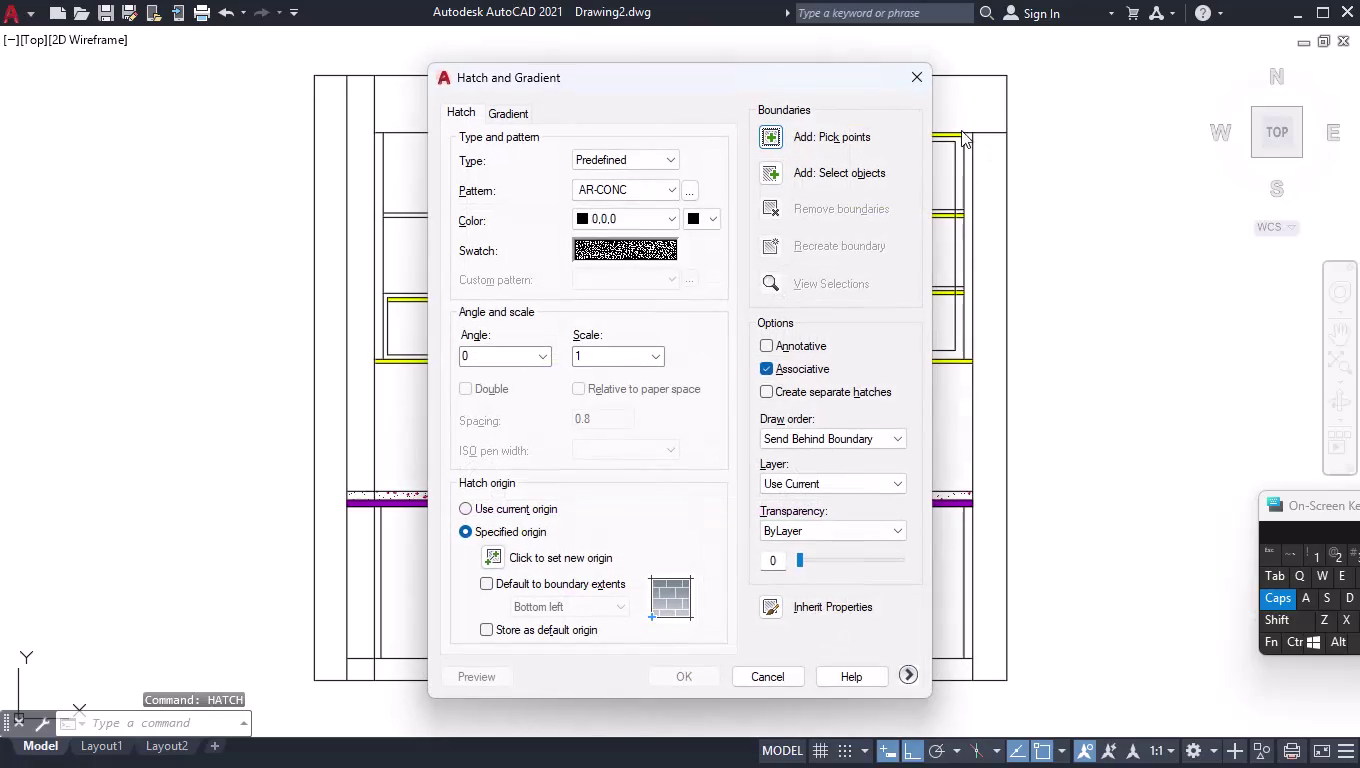
Cancel the hatch settings, restore the full workspace, and pan down to show the top band.
click(909, 76)
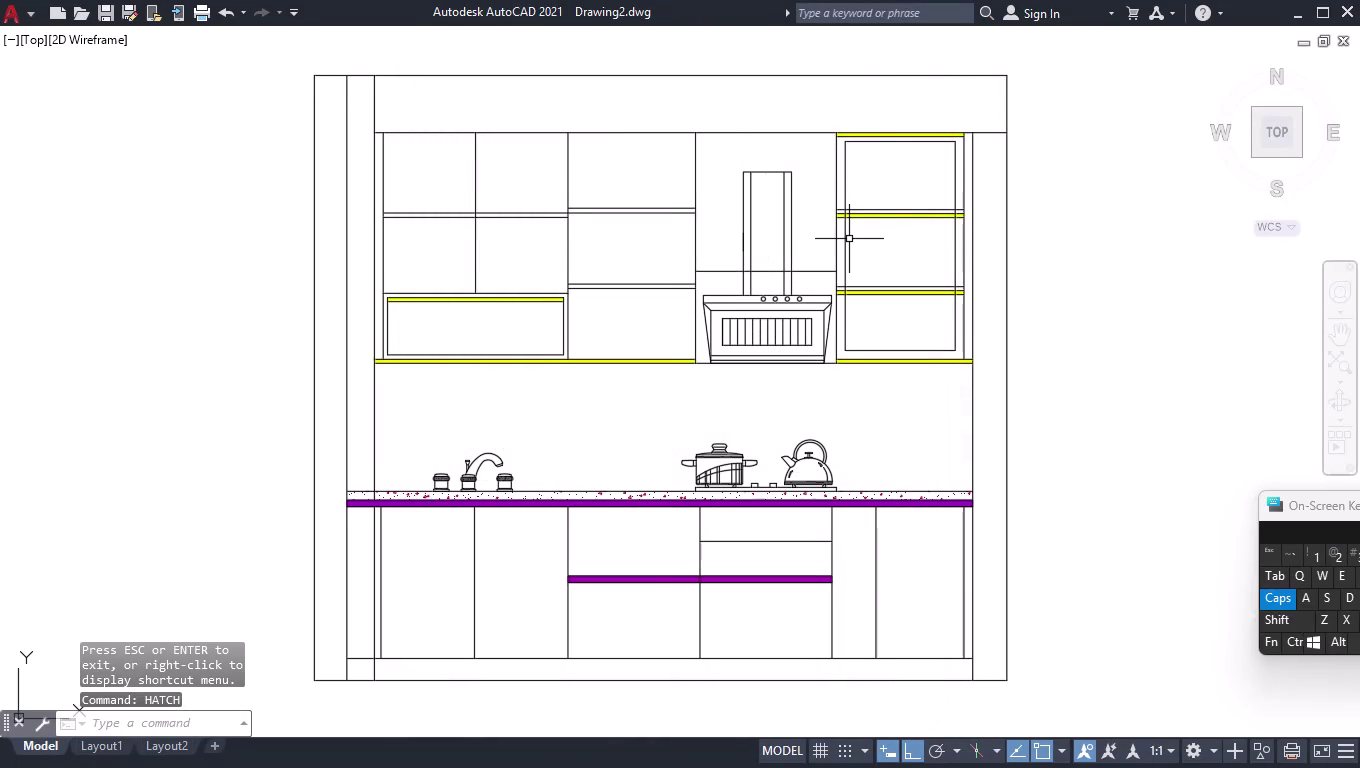
key(ctrl+0)
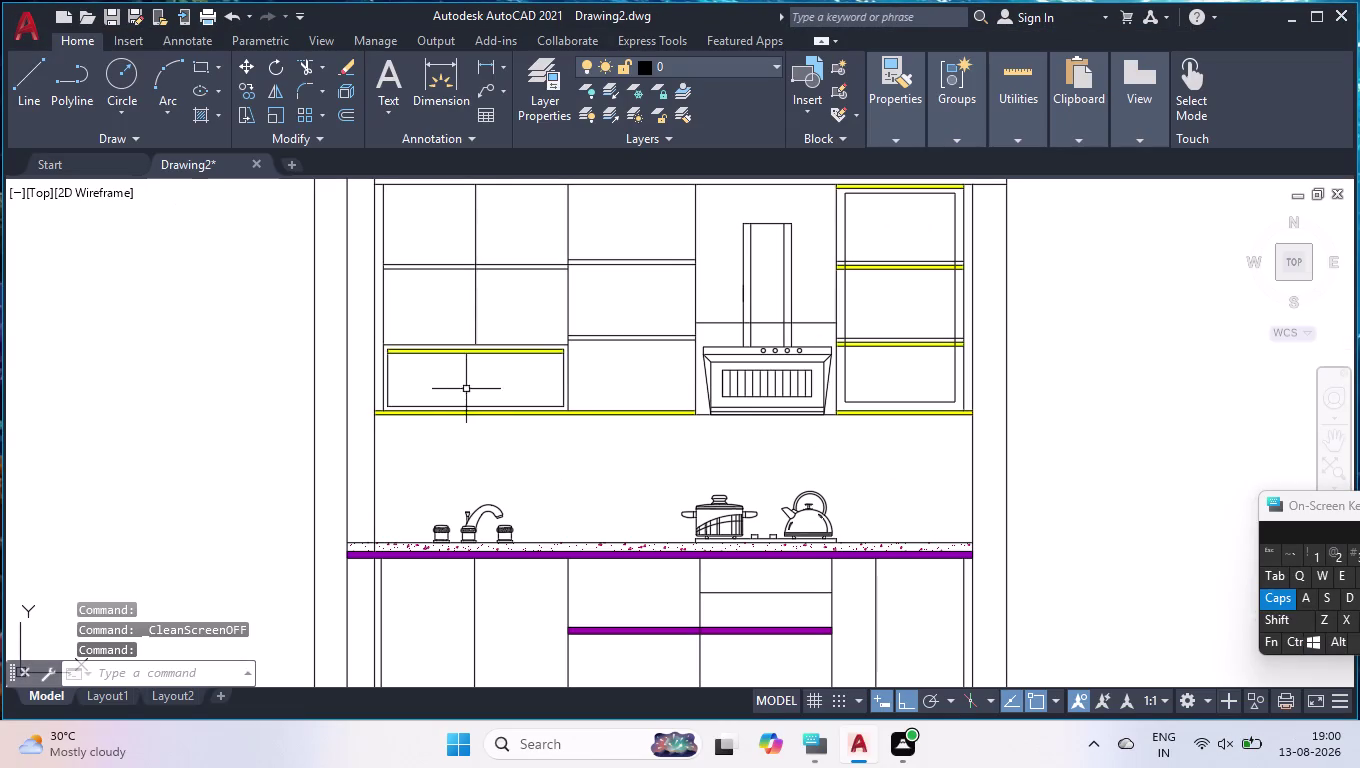
click(1346, 437)
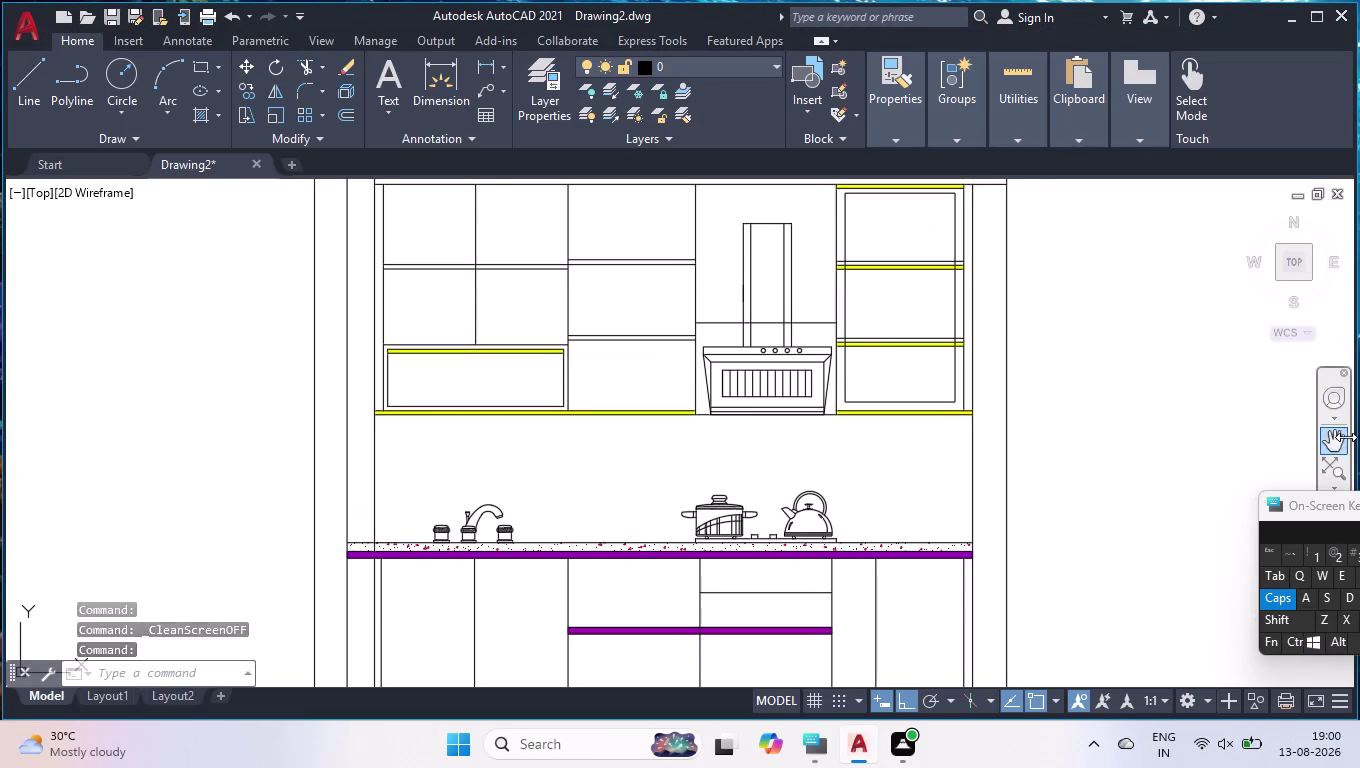
drag(1178, 411, 1180, 508)
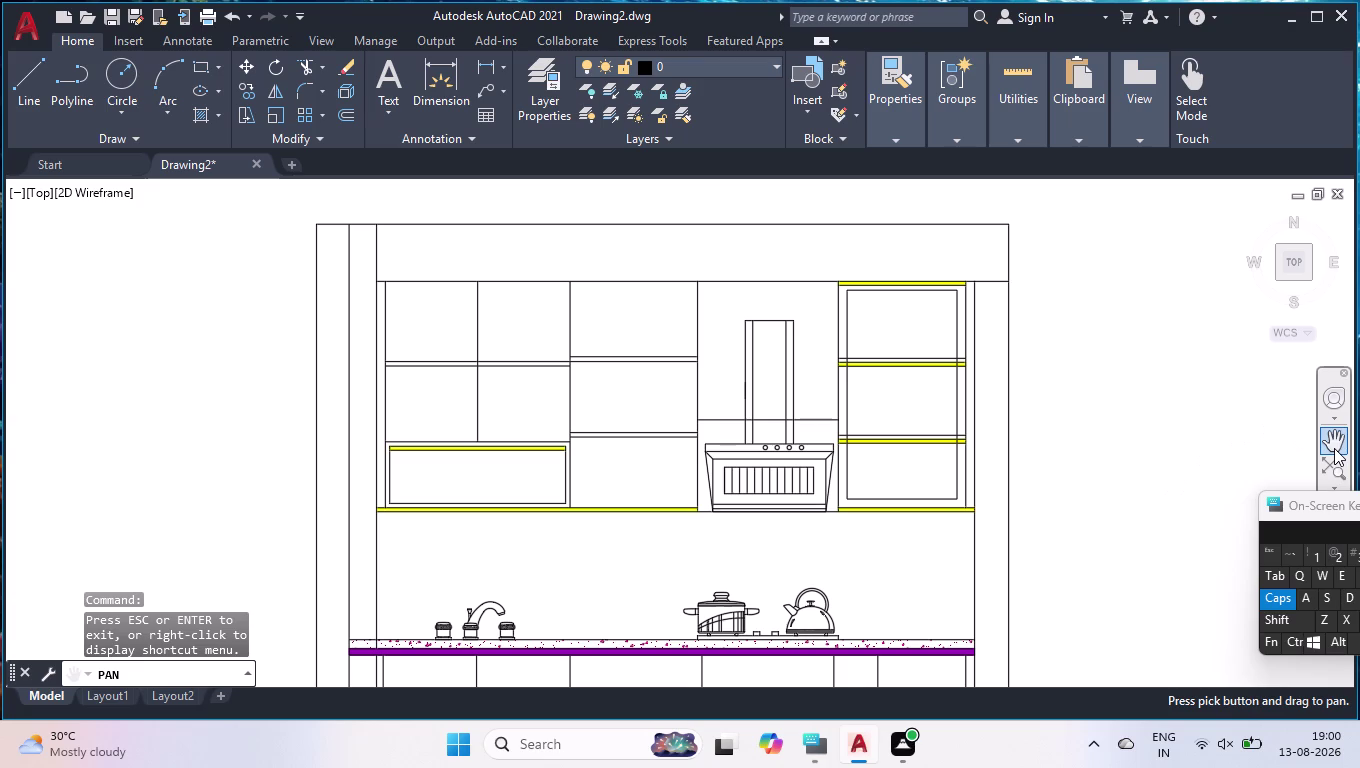
key(Return)
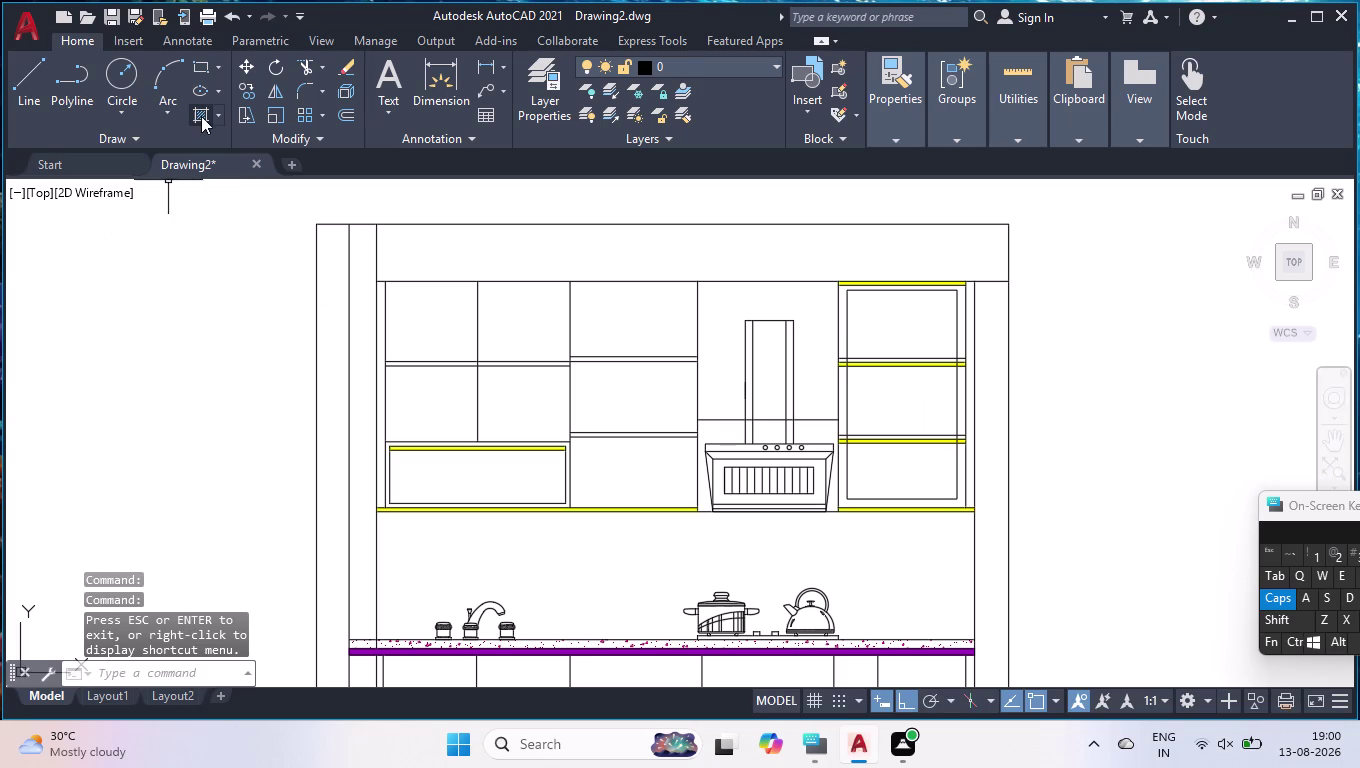
Start a new hatch, then cancel it with Esc.
click(201, 116)
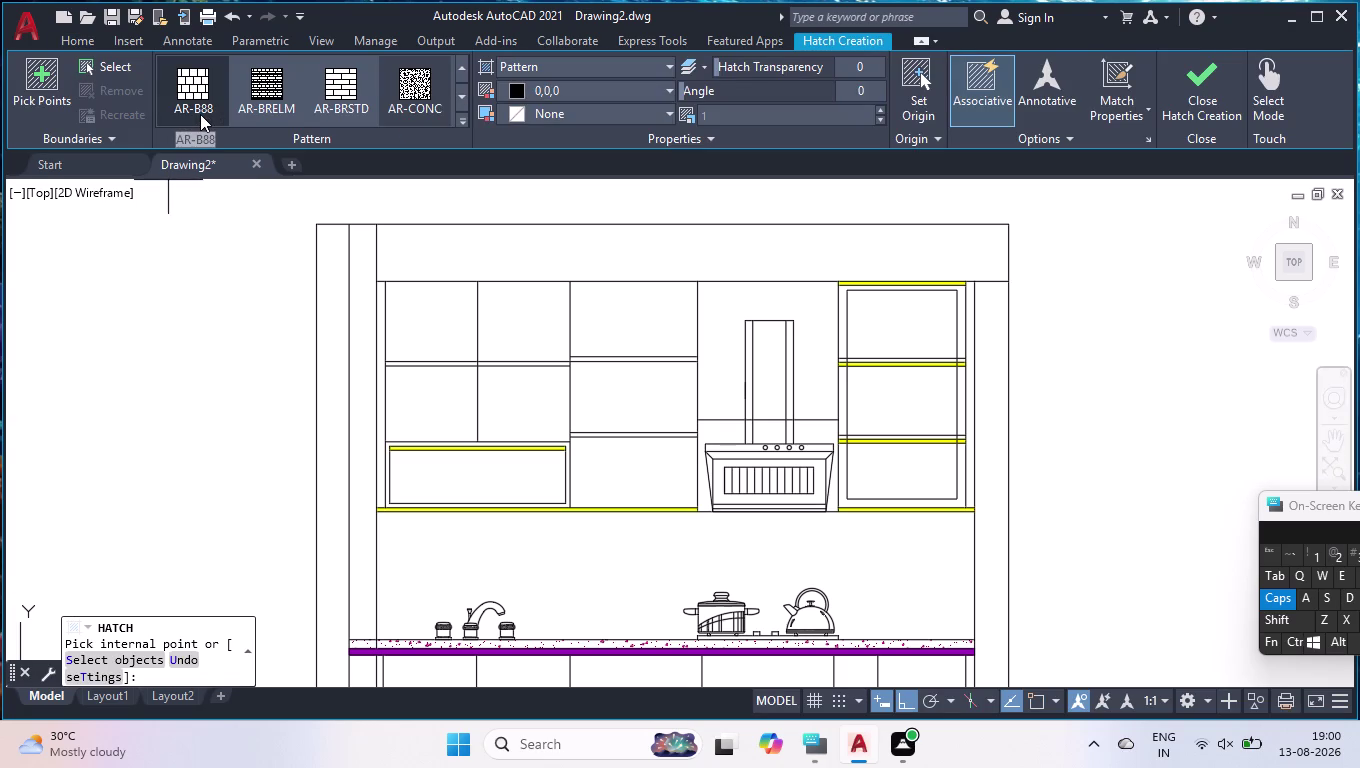
click(412, 91)
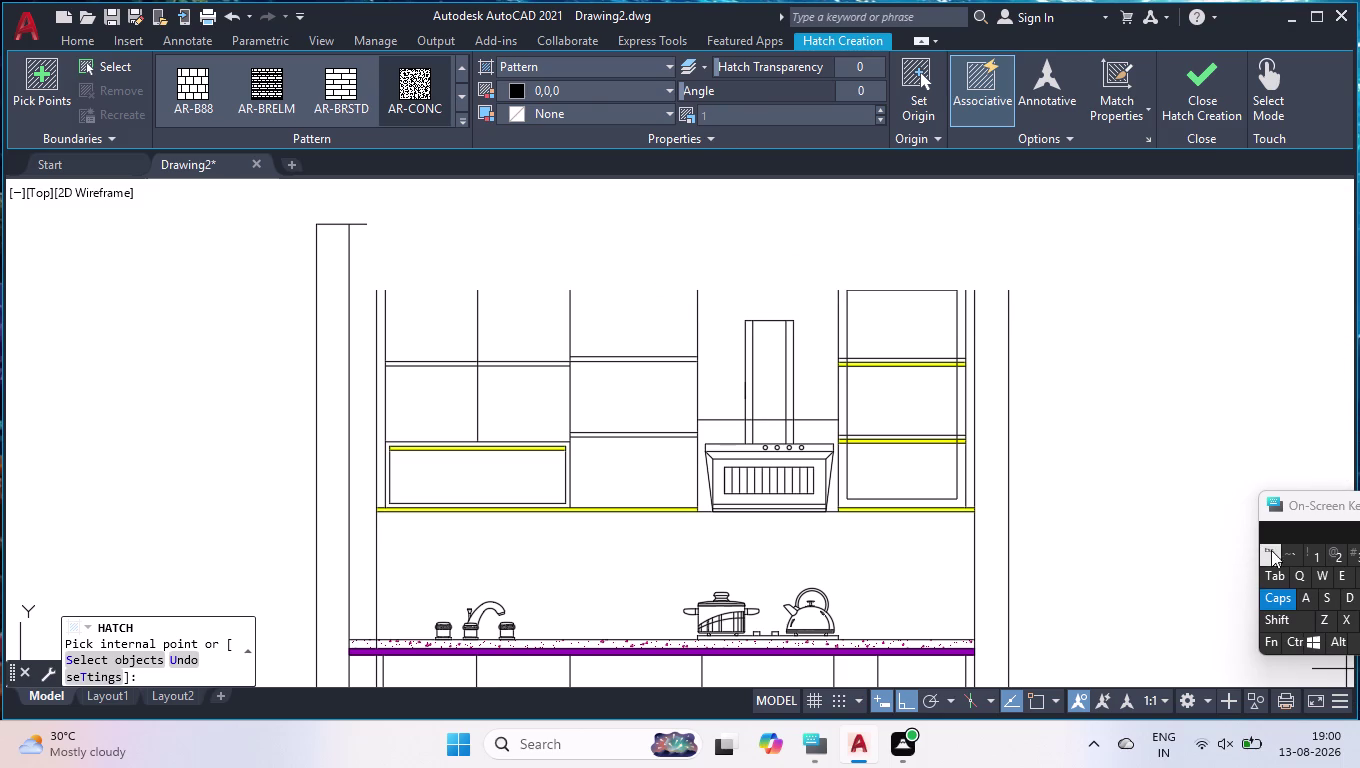
key(Escape)
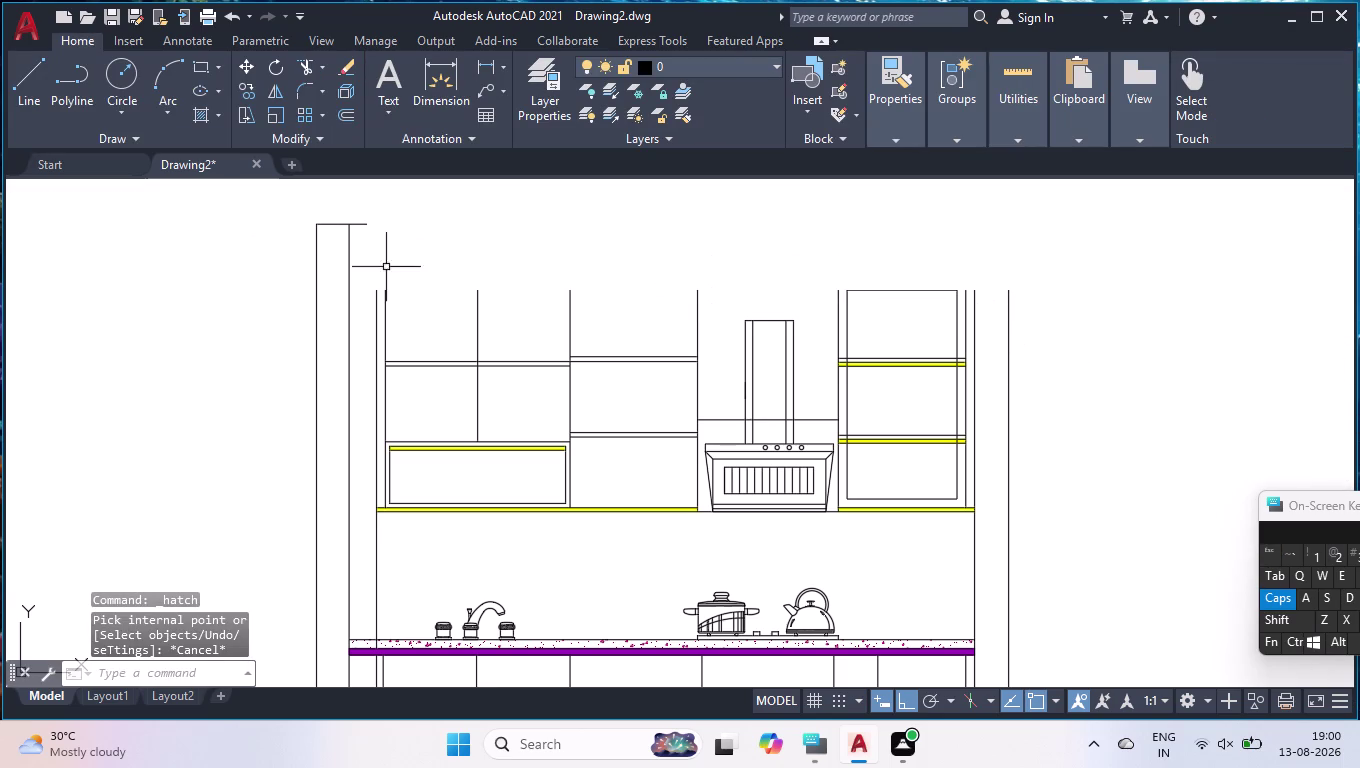
key(Escape)
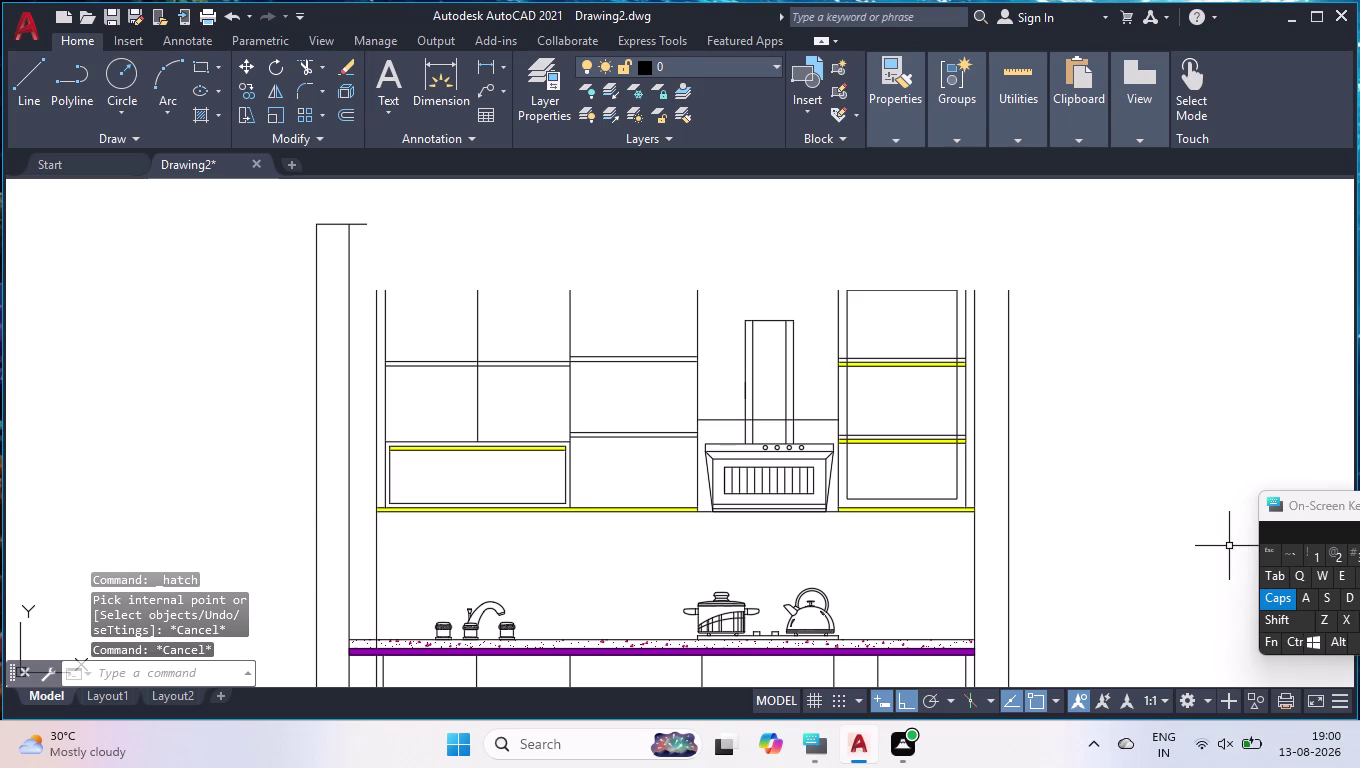
Undo the last two actions with U, then zoom out and back in on the elevation.
key(u)
key(Return)
key(u)
key(Return)
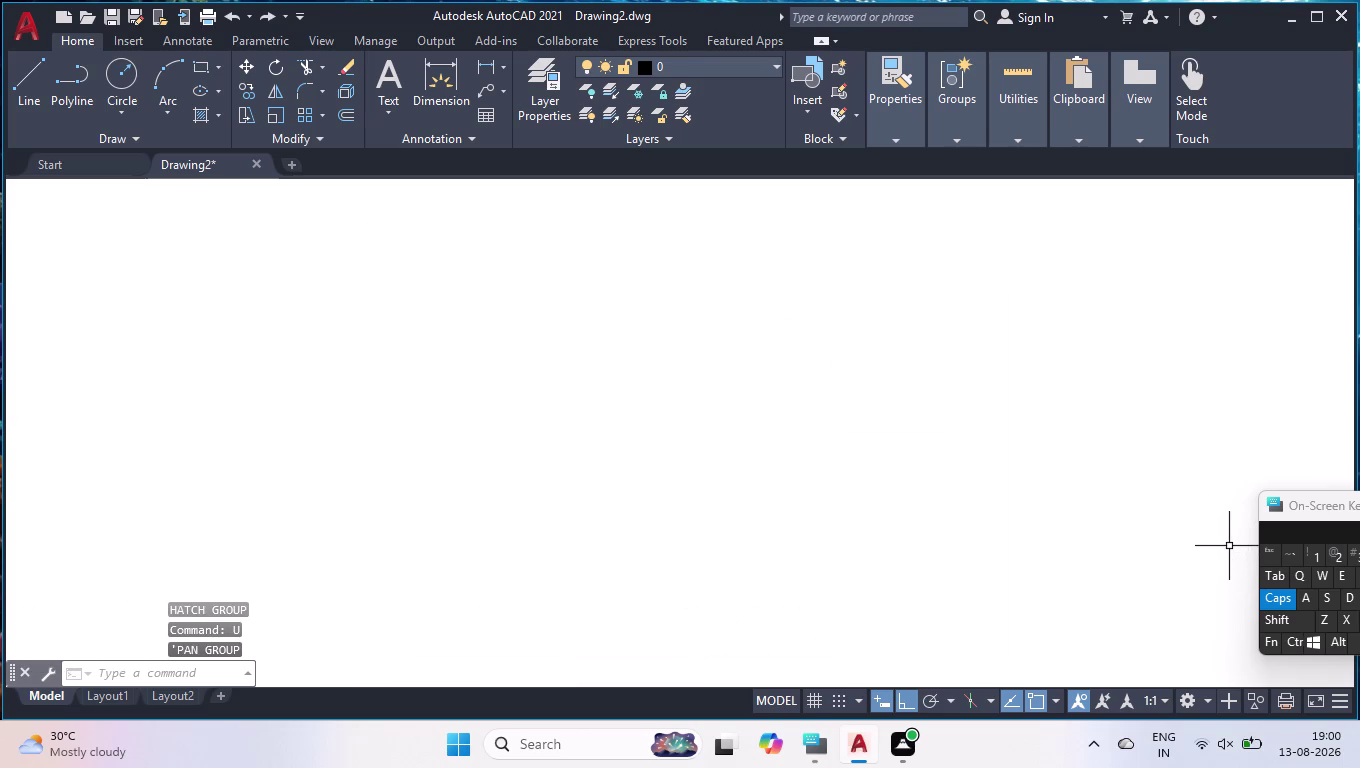
scroll(down, 3)
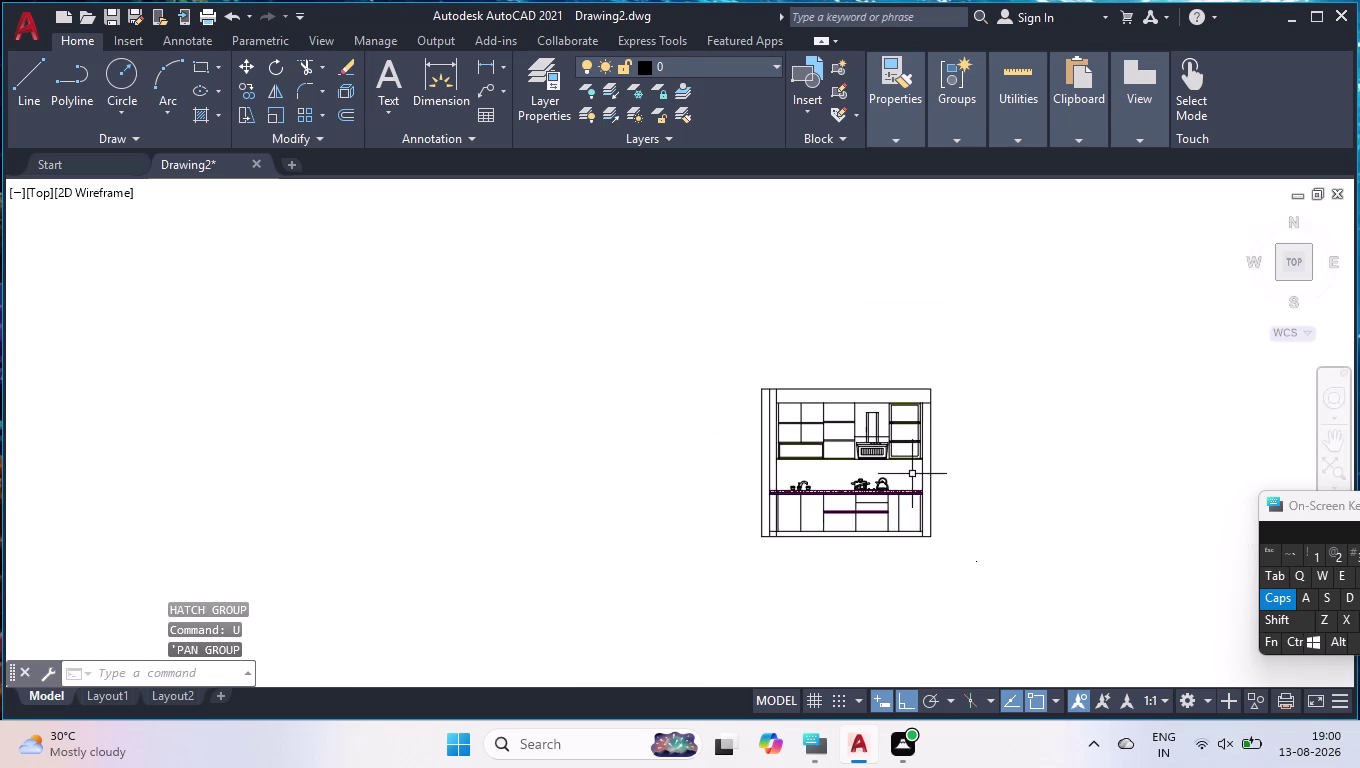
scroll(up, 3)
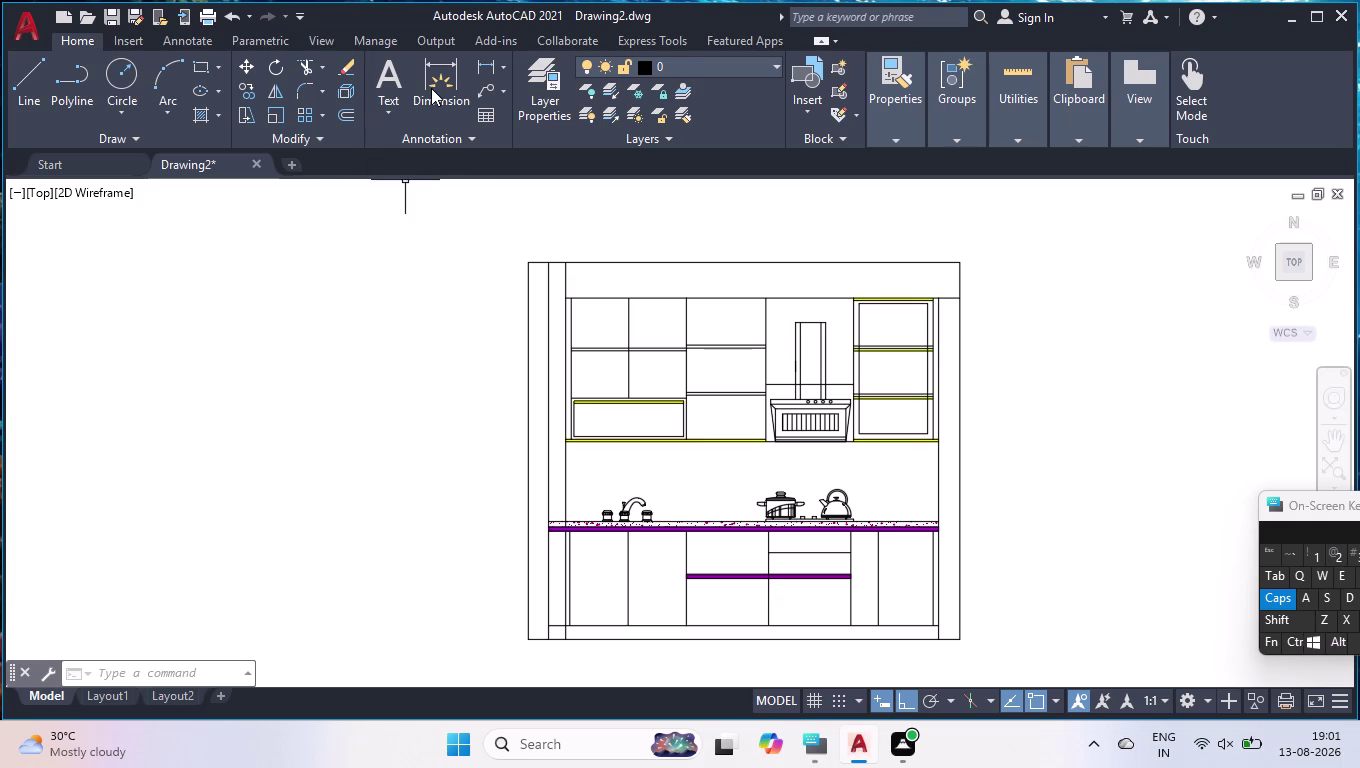
Add a DLI linear dimension of 273 above the narrow left top-band panel.
text(DLI)
key(Return)
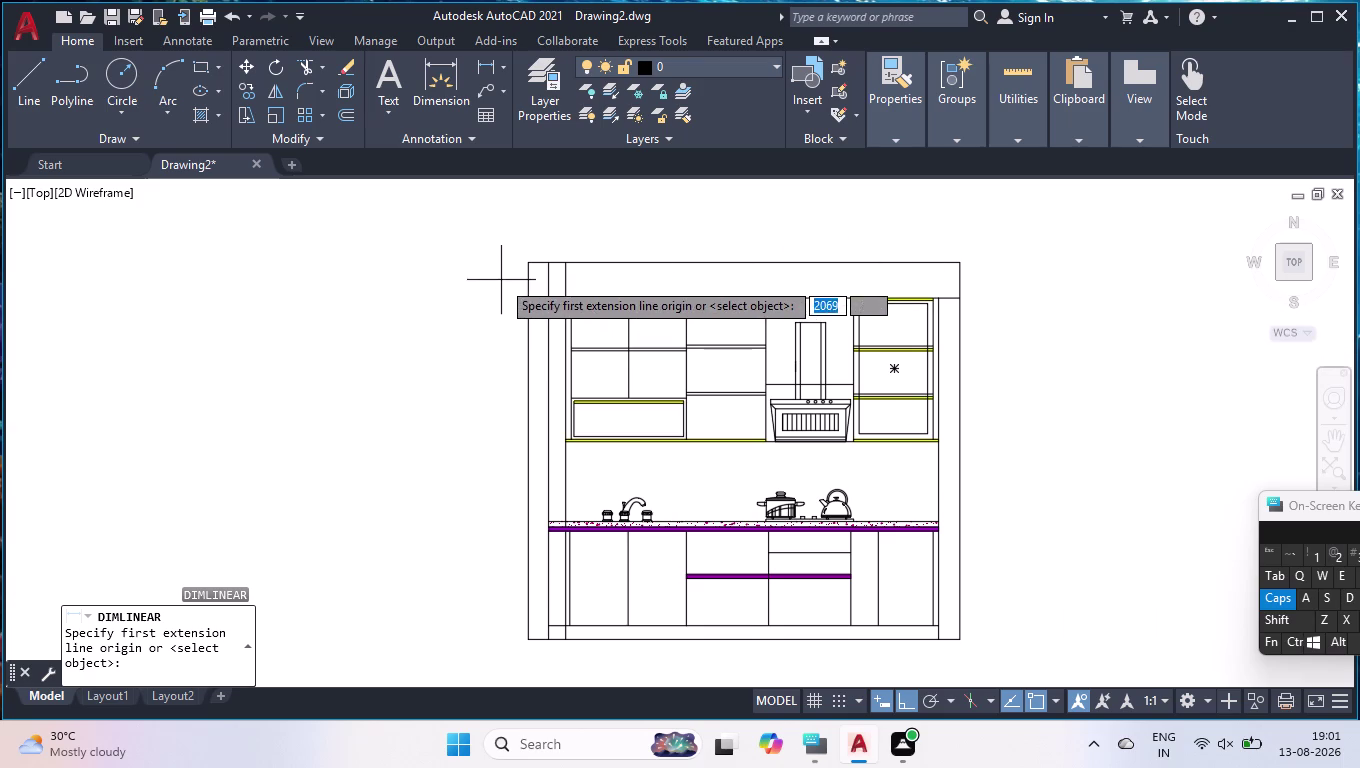
click(532, 262)
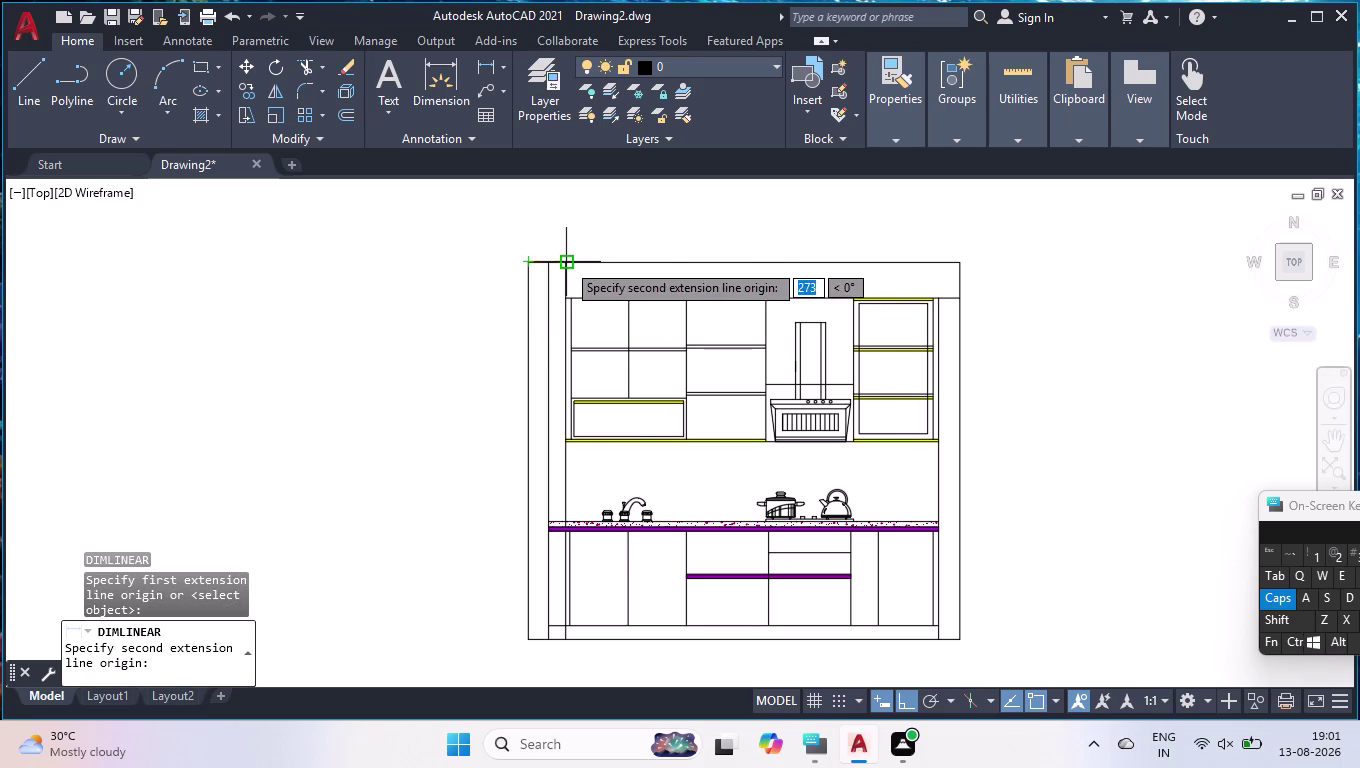
click(566, 262)
click(559, 244)
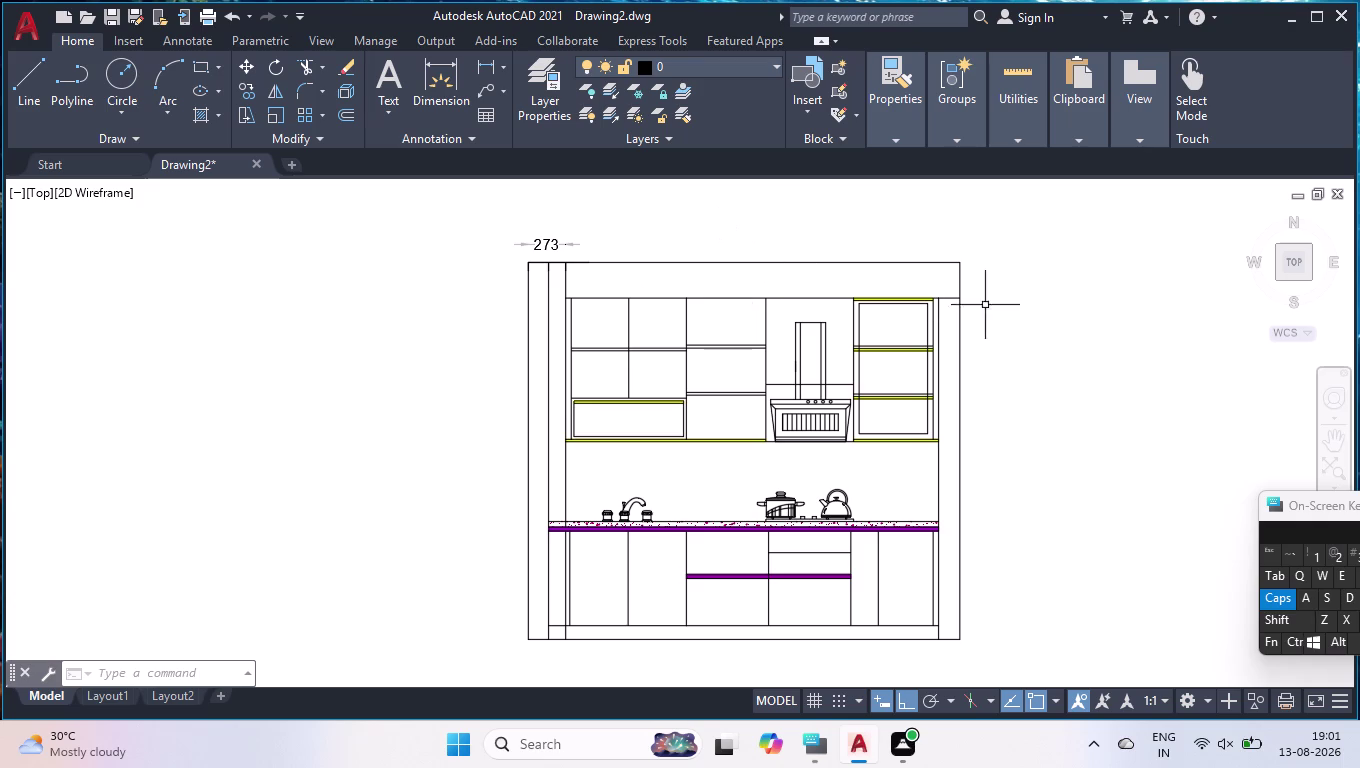
Zoom into the top-right corner and start the Break command with BR.
scroll(up, 3)
scroll(up, 3)
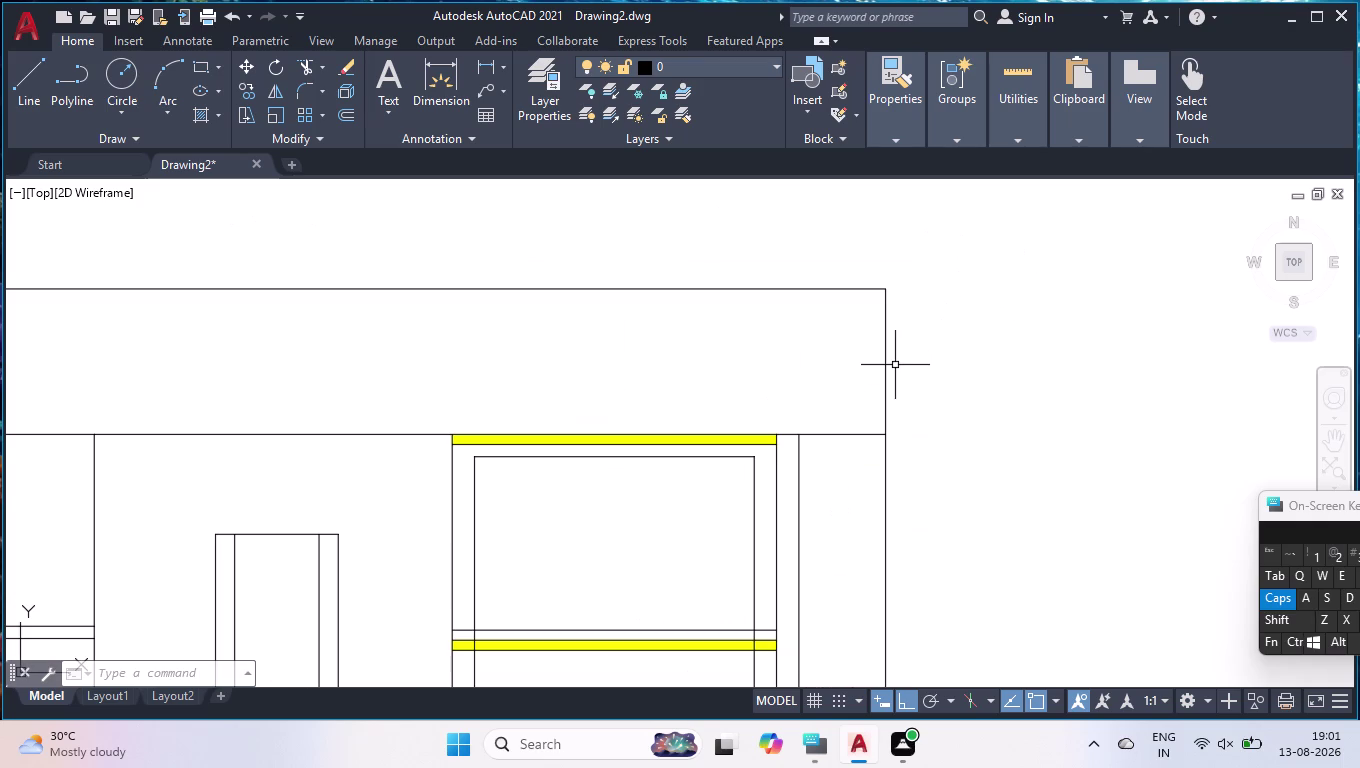
text(BR)
key(Return)
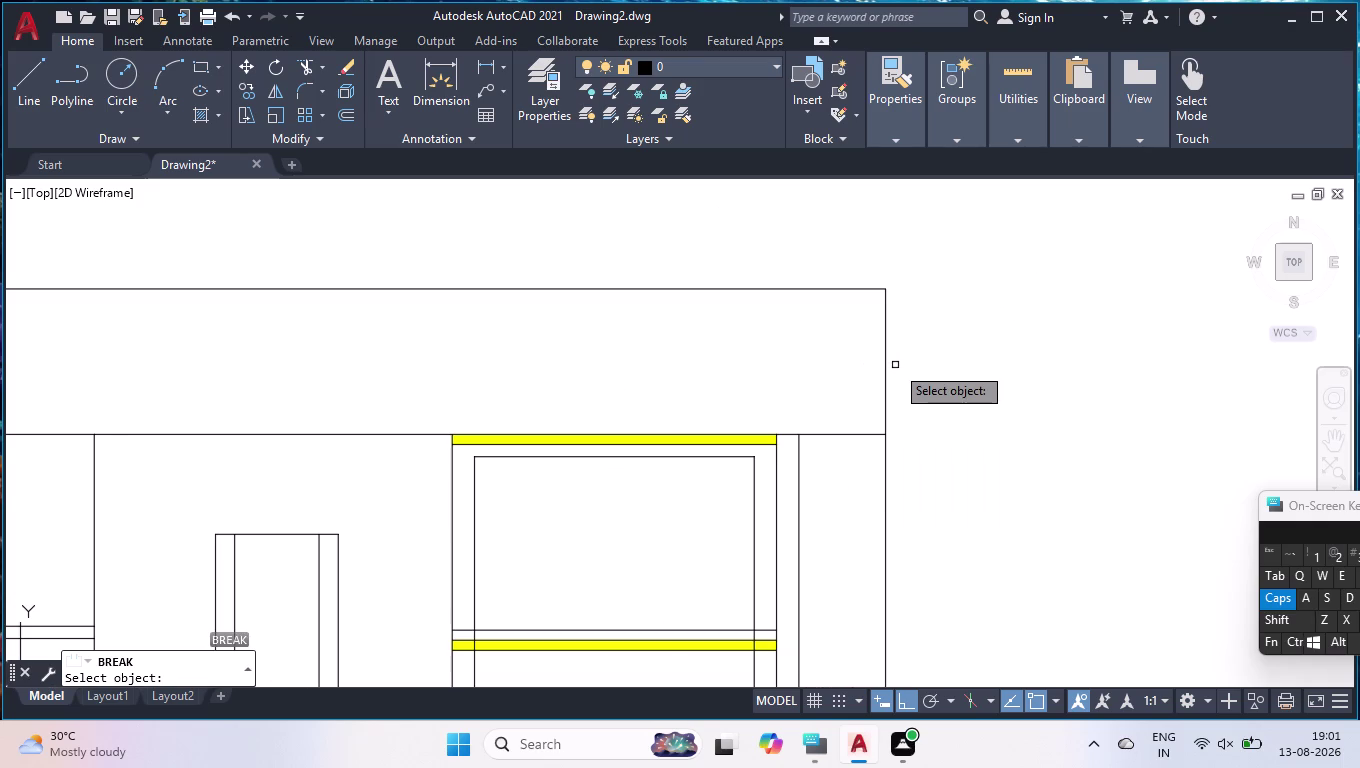
key(Return)
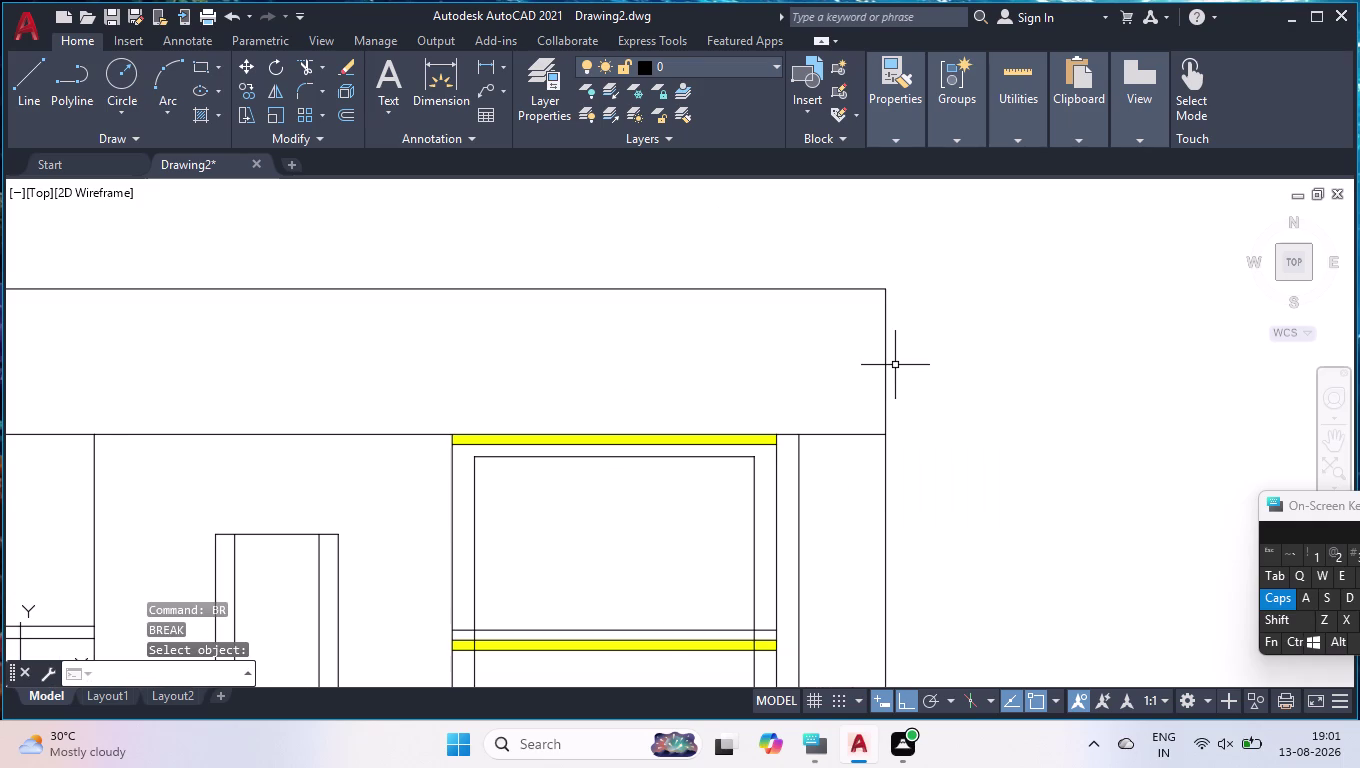
key(r)
key(BackSpace)
text(BR)
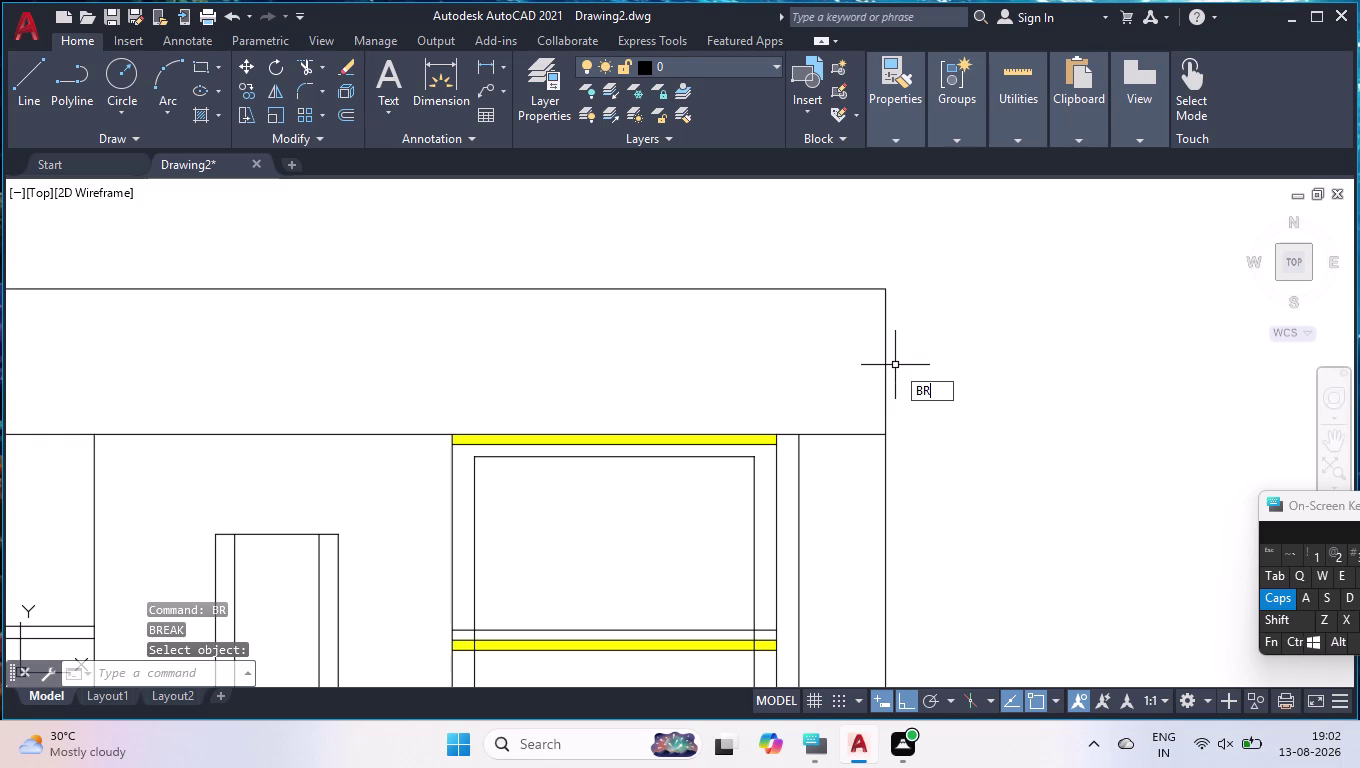
Break the right outer edge line at the top band's bottom corner.
click(962, 423)
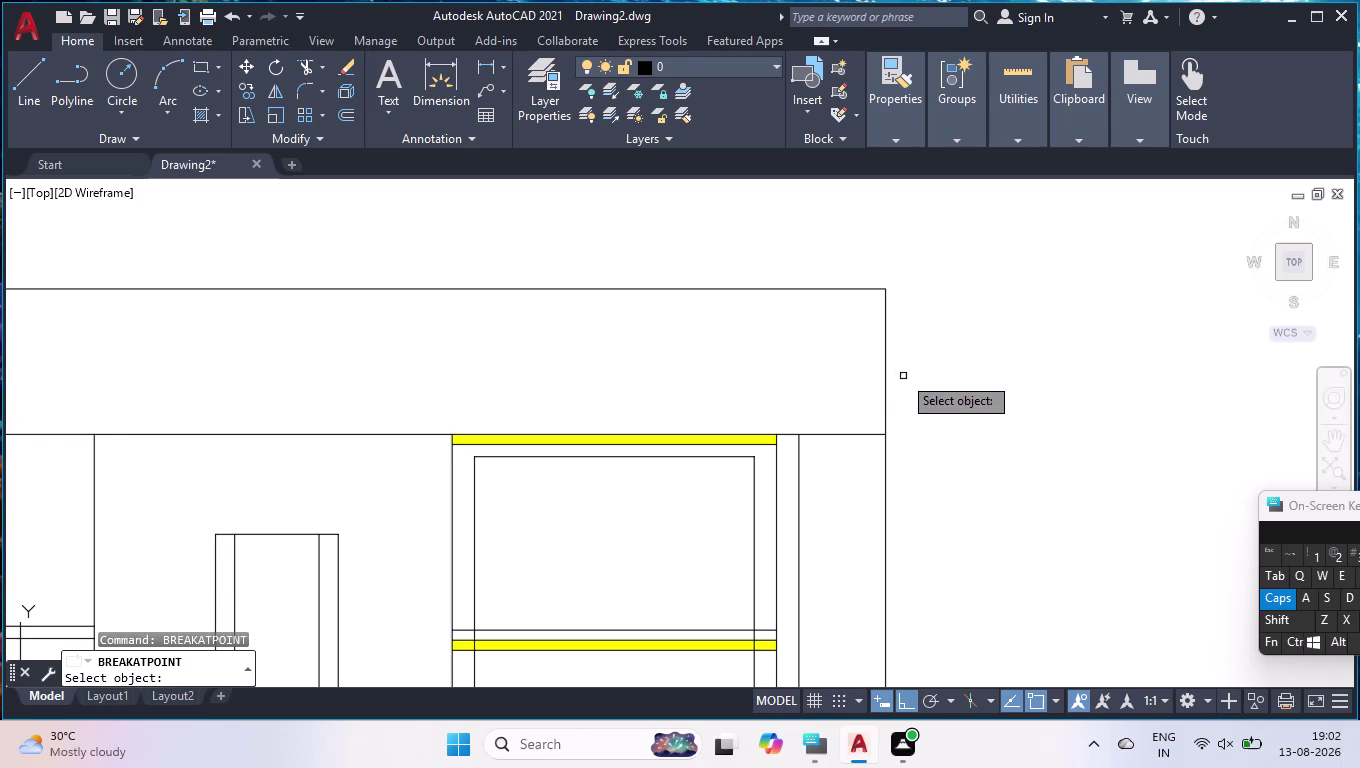
click(885, 347)
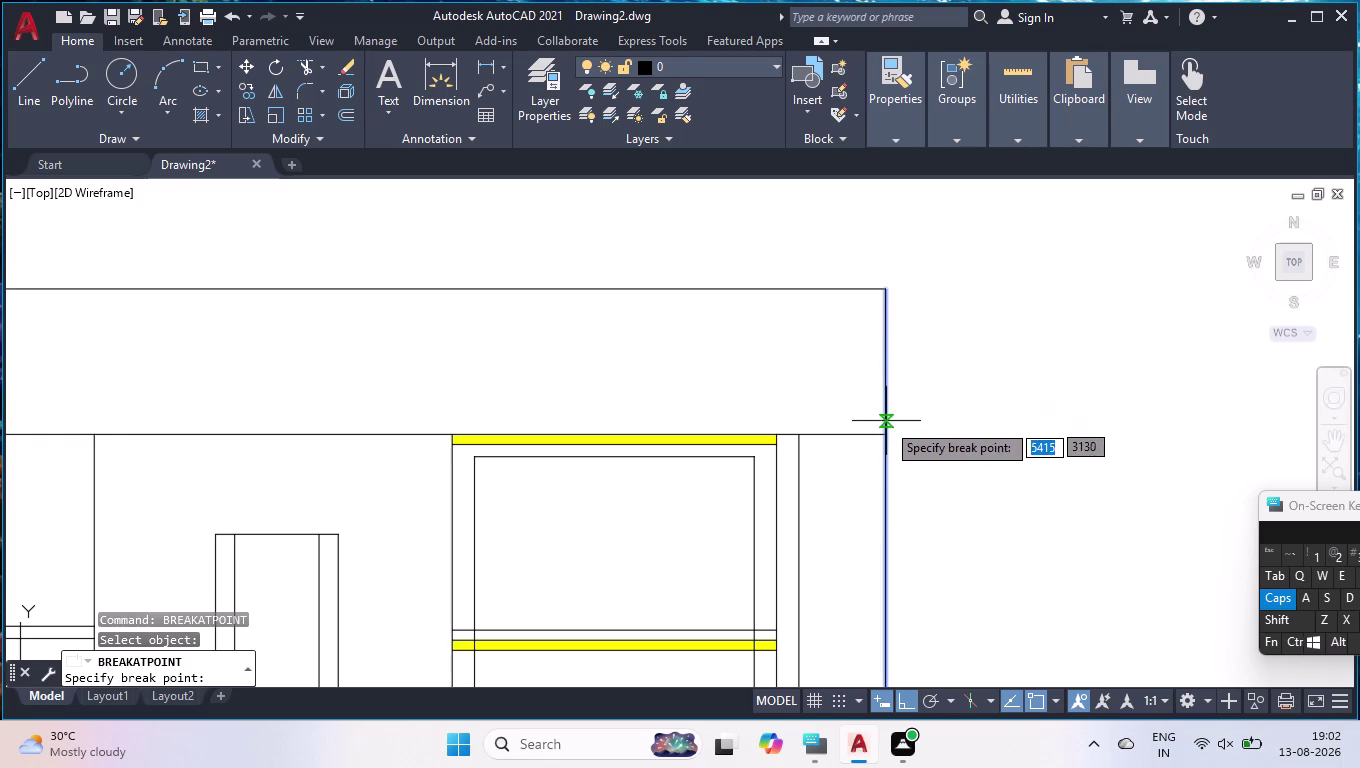
click(886, 435)
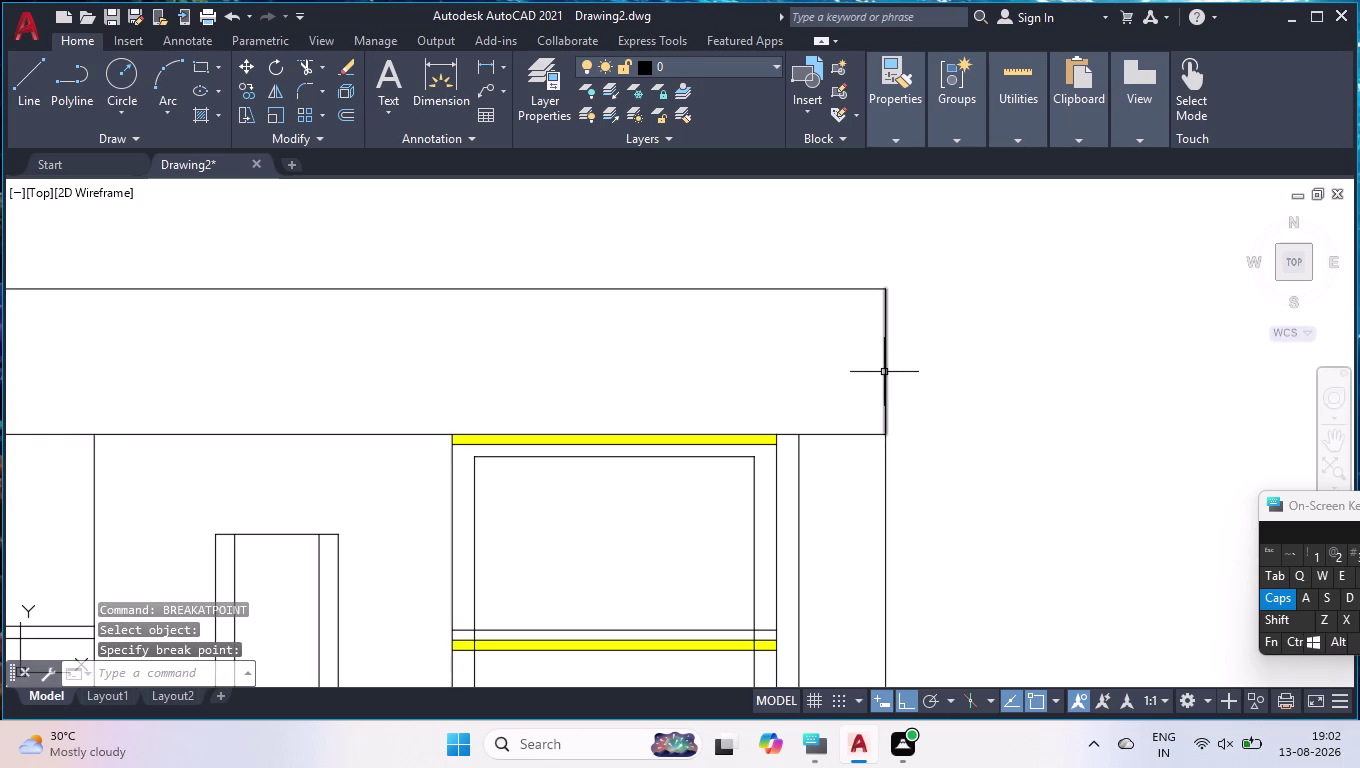
click(884, 372)
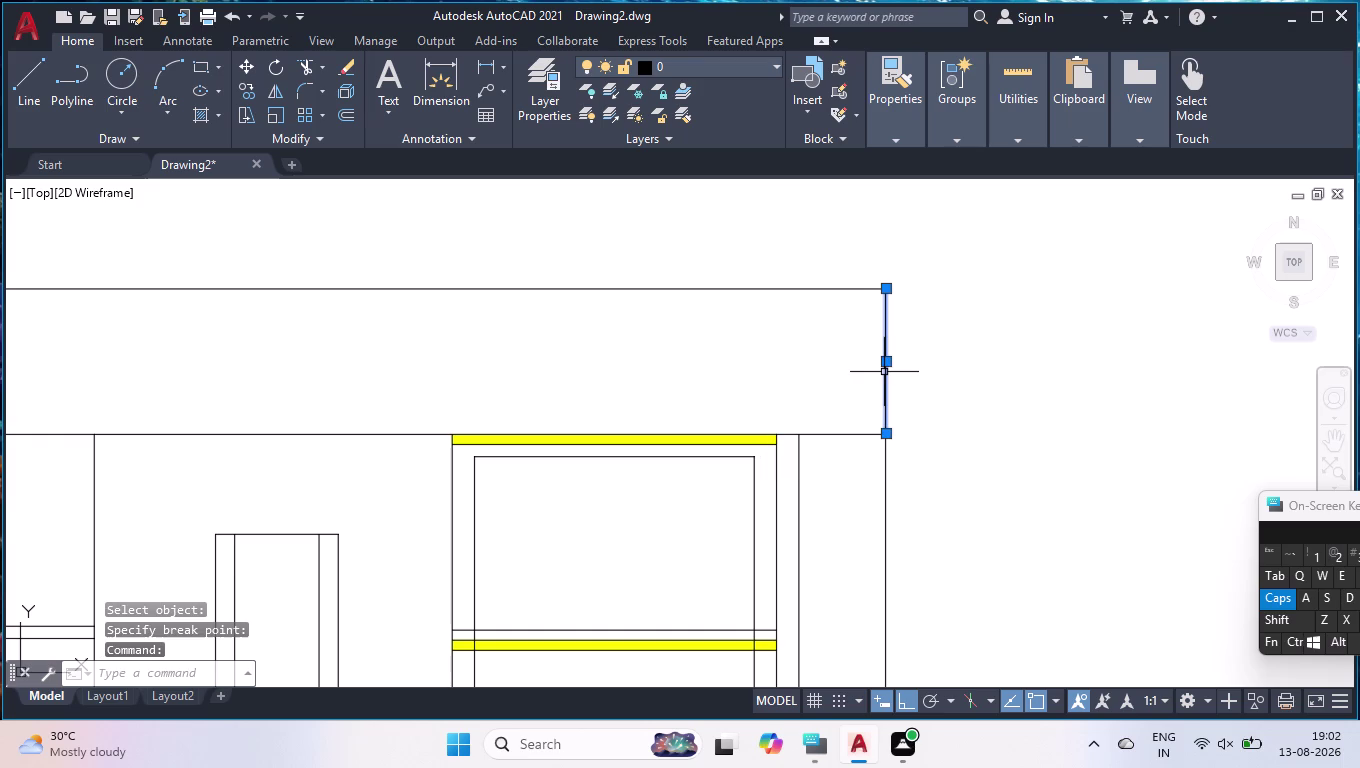
text(OFF)
key(Return)
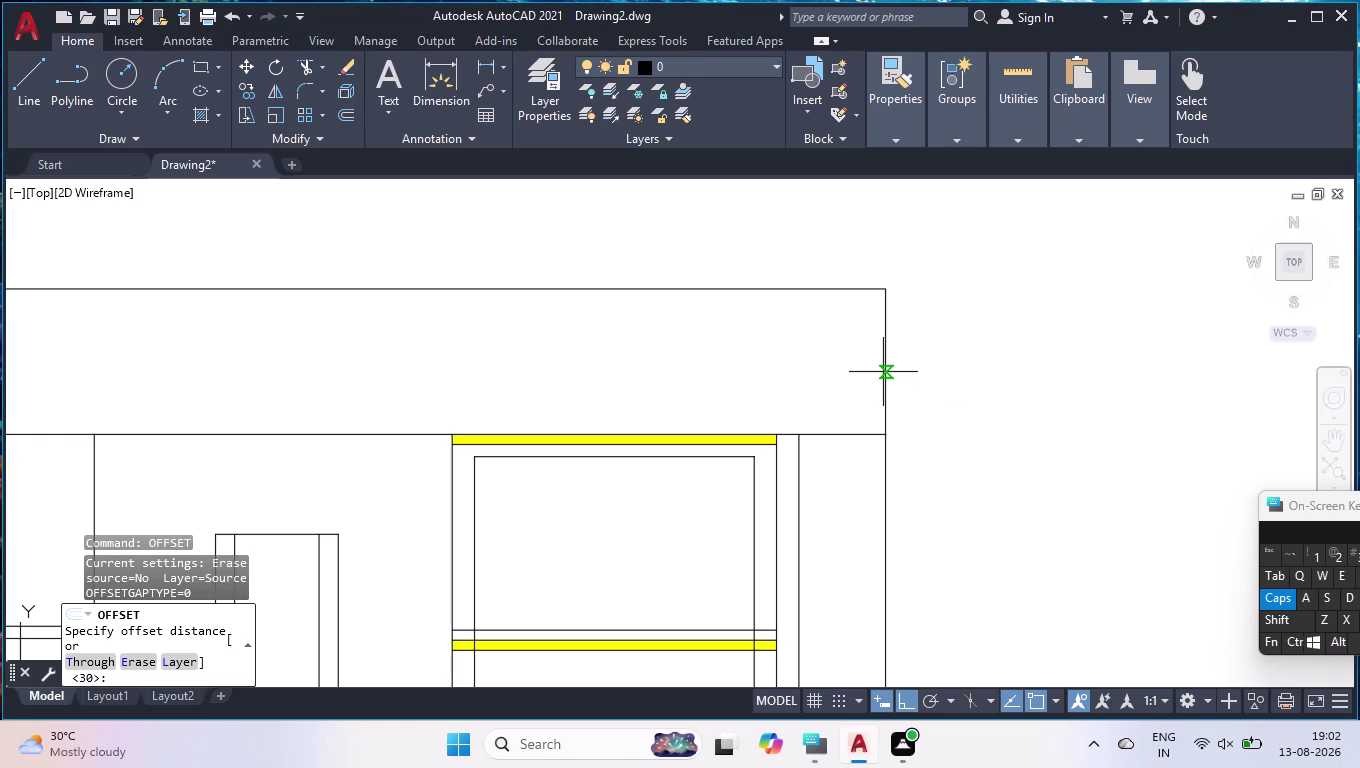
Offset the top band line by 273 after correcting a mistyped distance.
key(1)
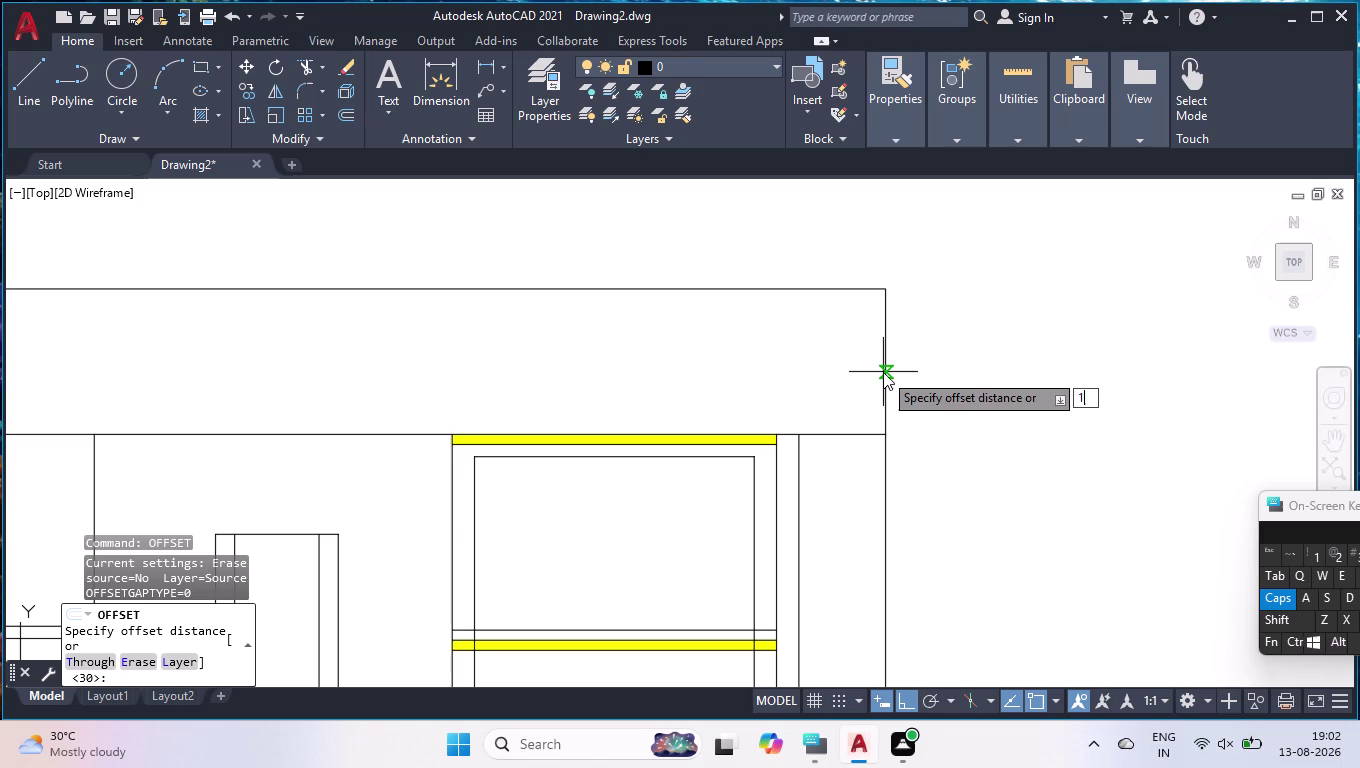
text(55)
key(BackSpace)
key(BackSpace)
key(BackSpace)
text(2)
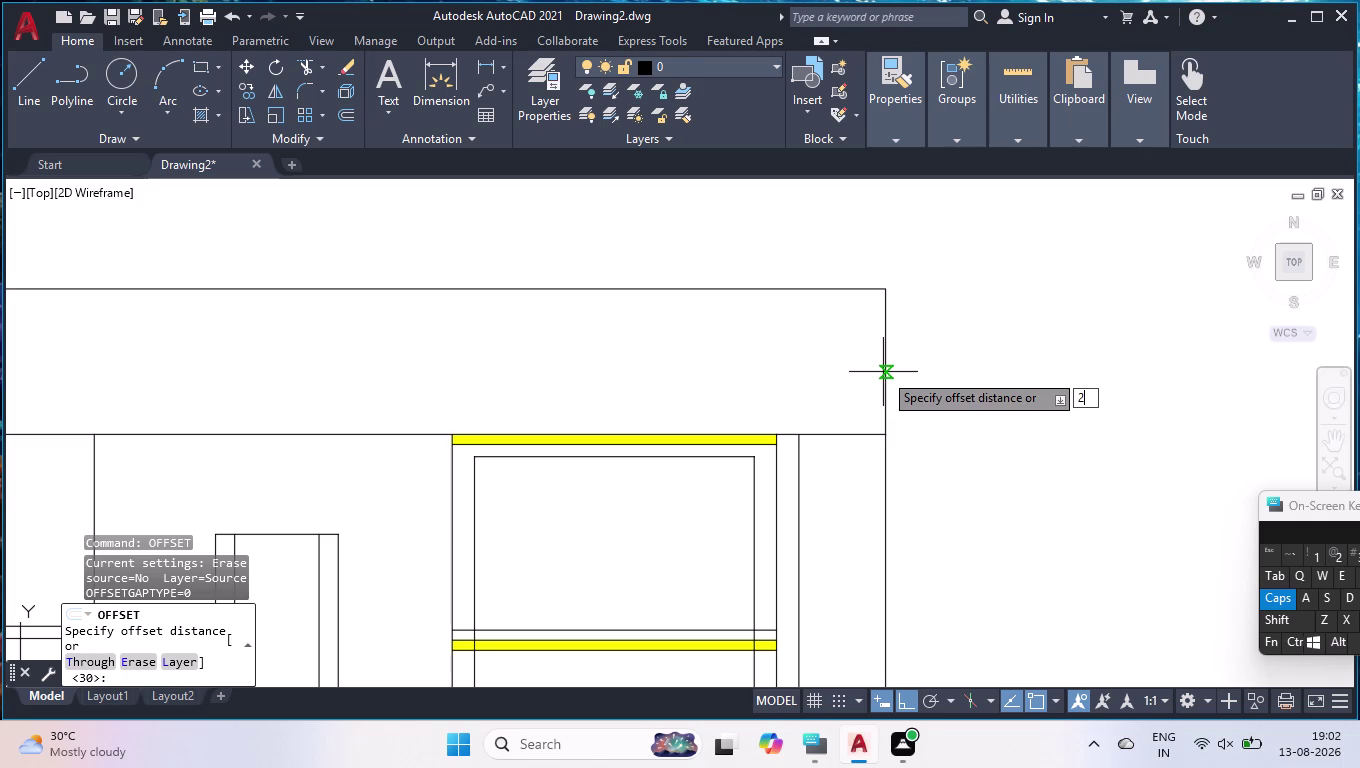
text(73)
key(Return)
click(770, 344)
click(799, 289)
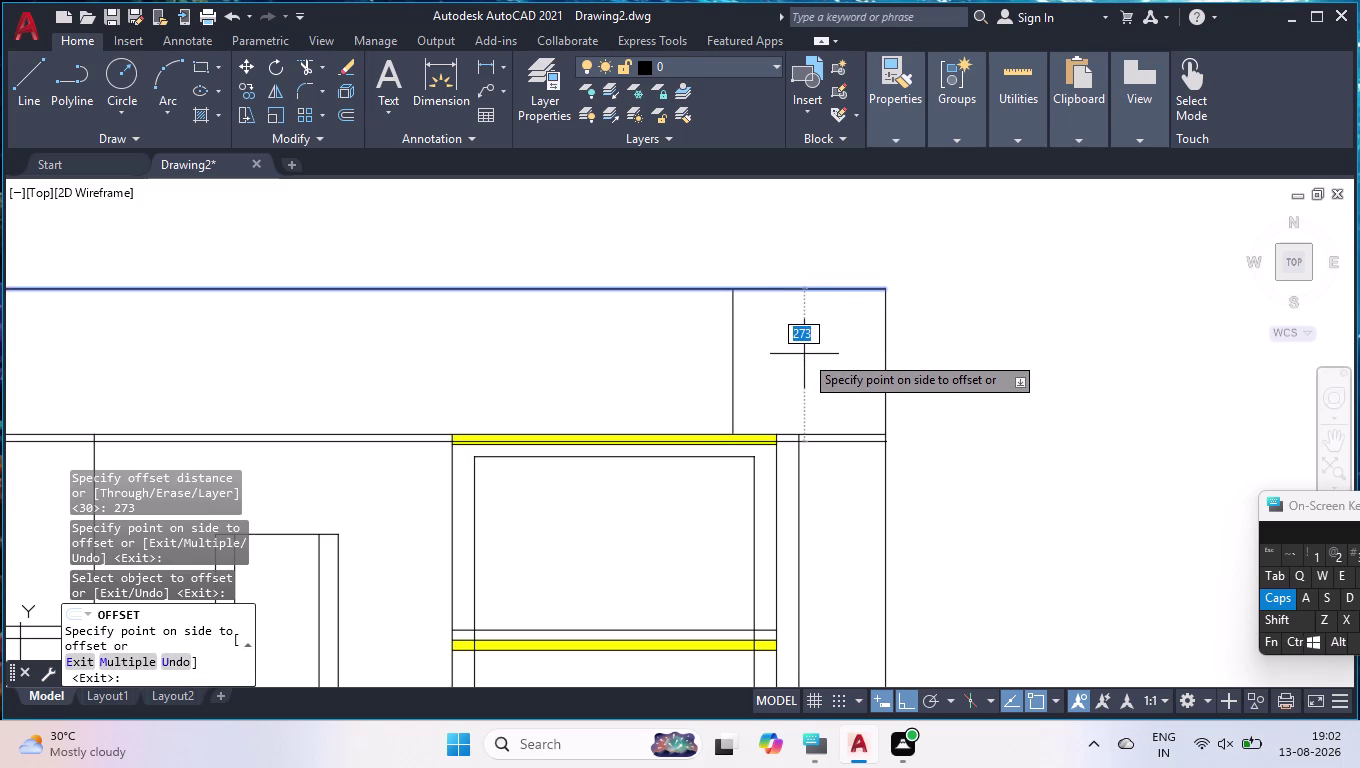
key(1)
Add a 155 offset line within the top band.
key(5)
key(5)
key(Return)
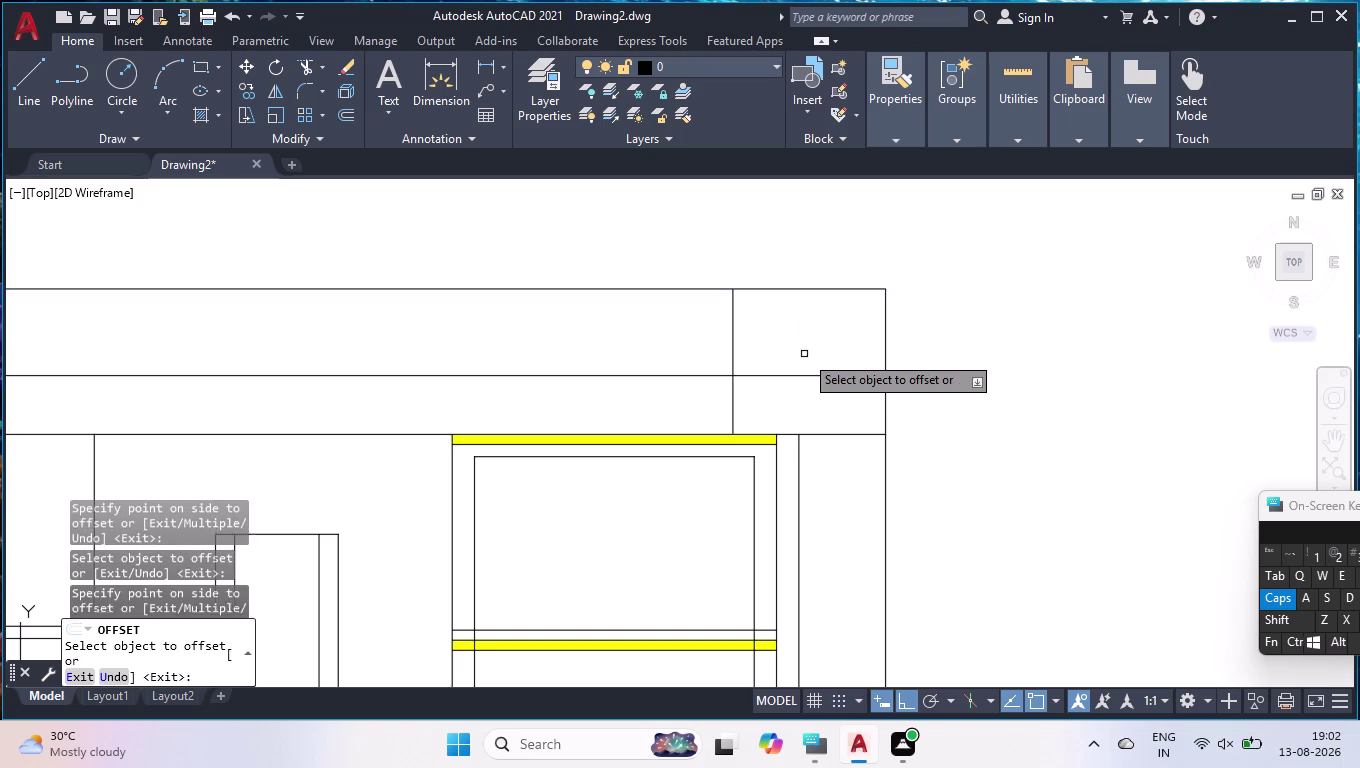
key(Return)
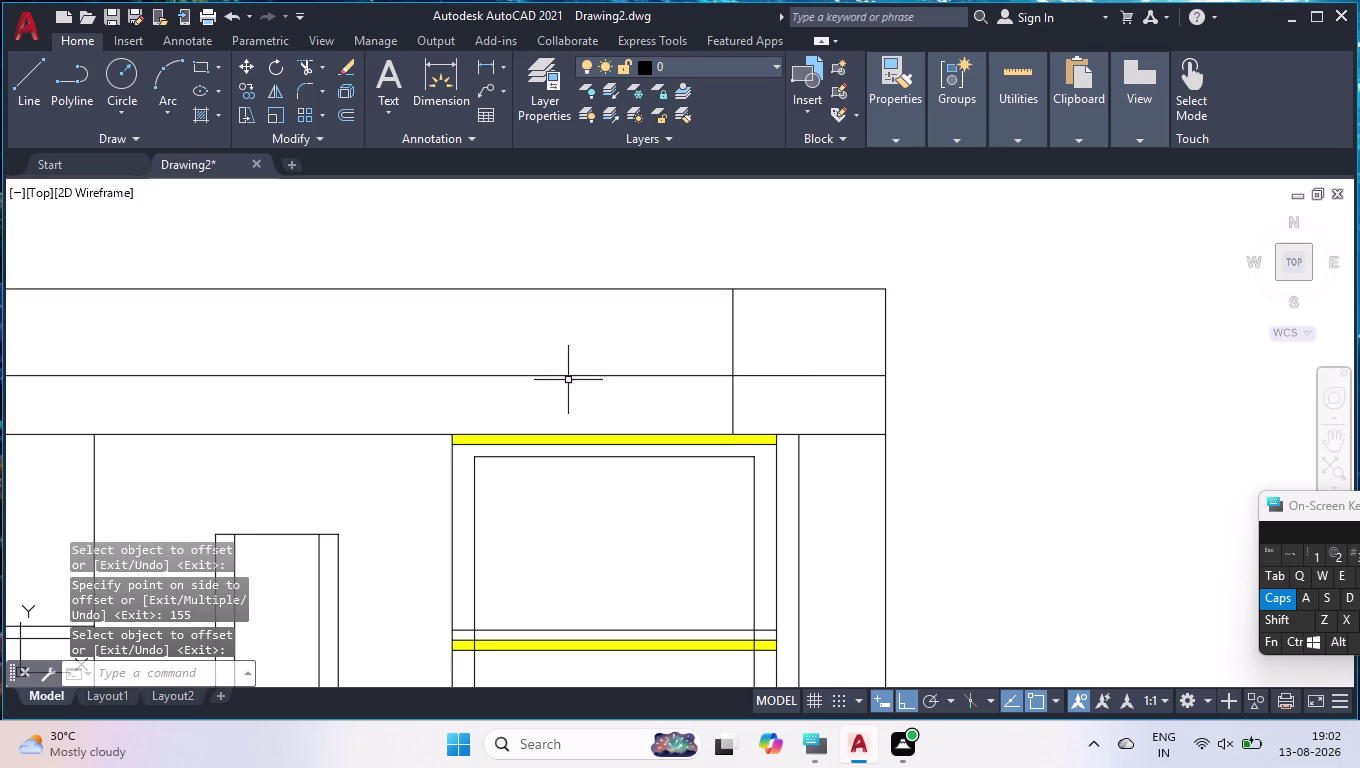
Trim the extra line segments around the top-right box.
text(TR)
key(Return)
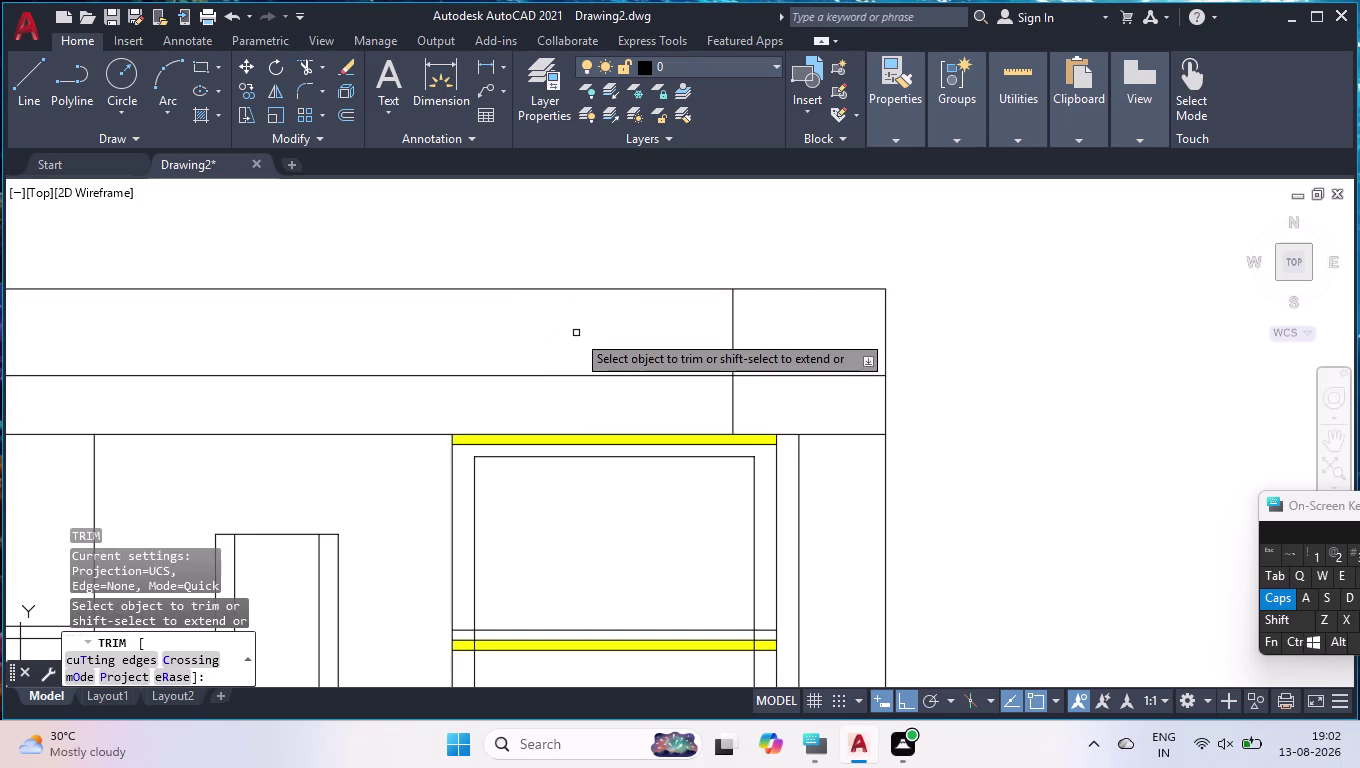
click(619, 359)
click(751, 402)
scroll(down, 3)
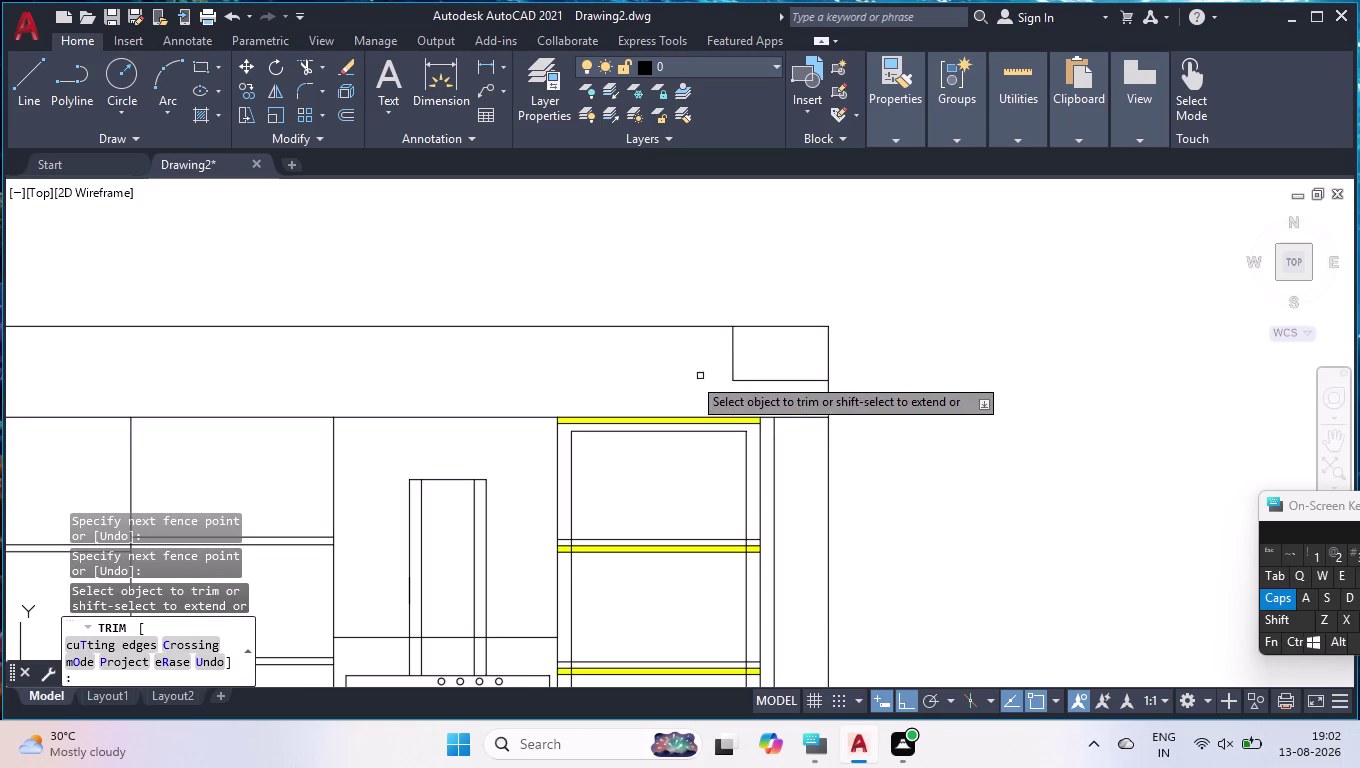
scroll(down, 3)
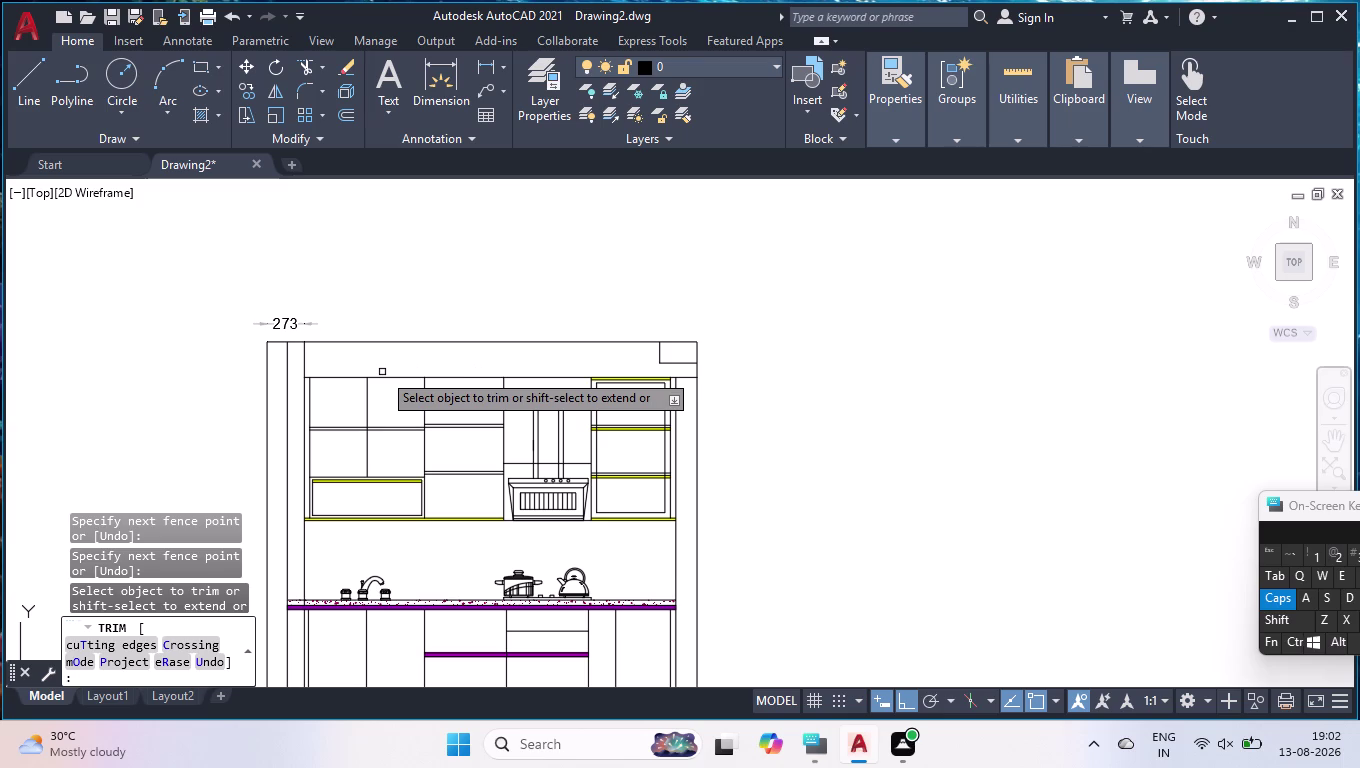
key(Return)
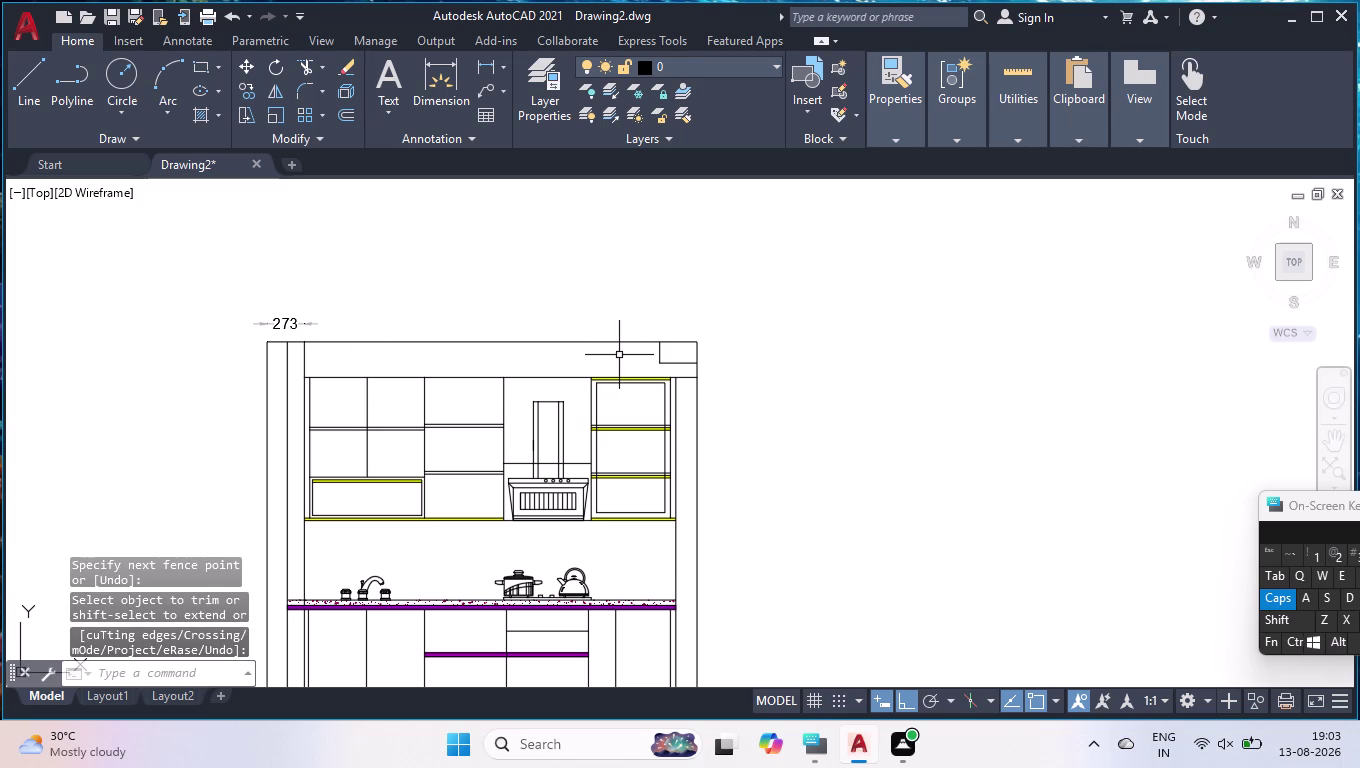
scroll(up, 3)
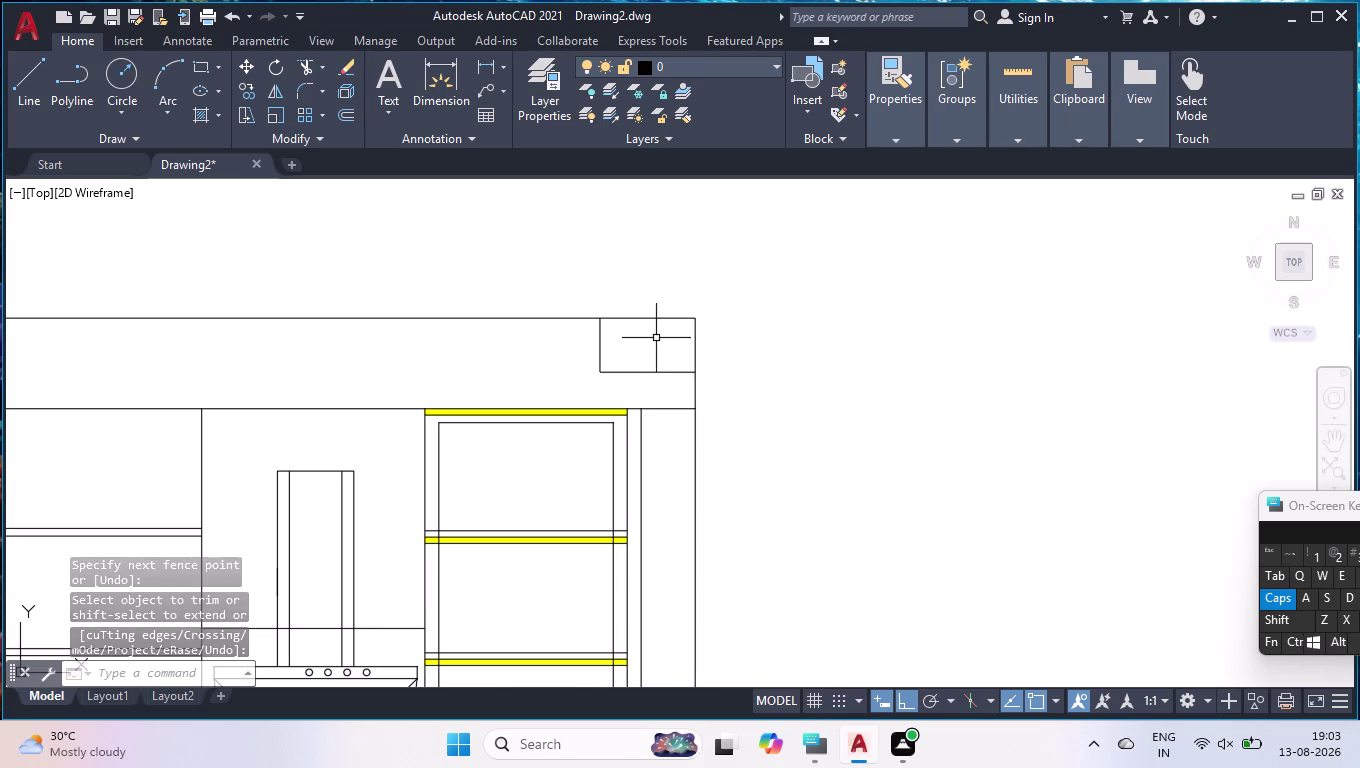
click(195, 118)
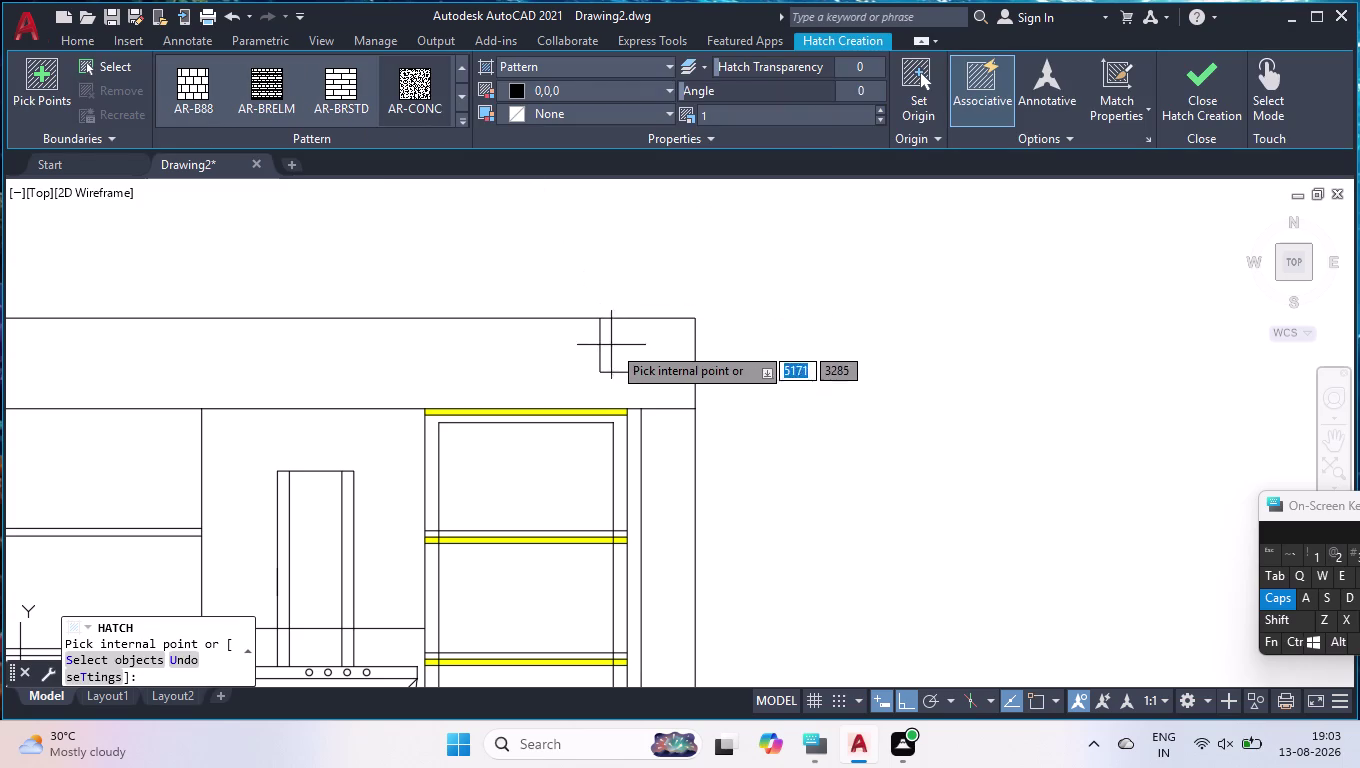
Hatch the small top-right box, trying pattern scales 0.5 and 0.3.
click(640, 347)
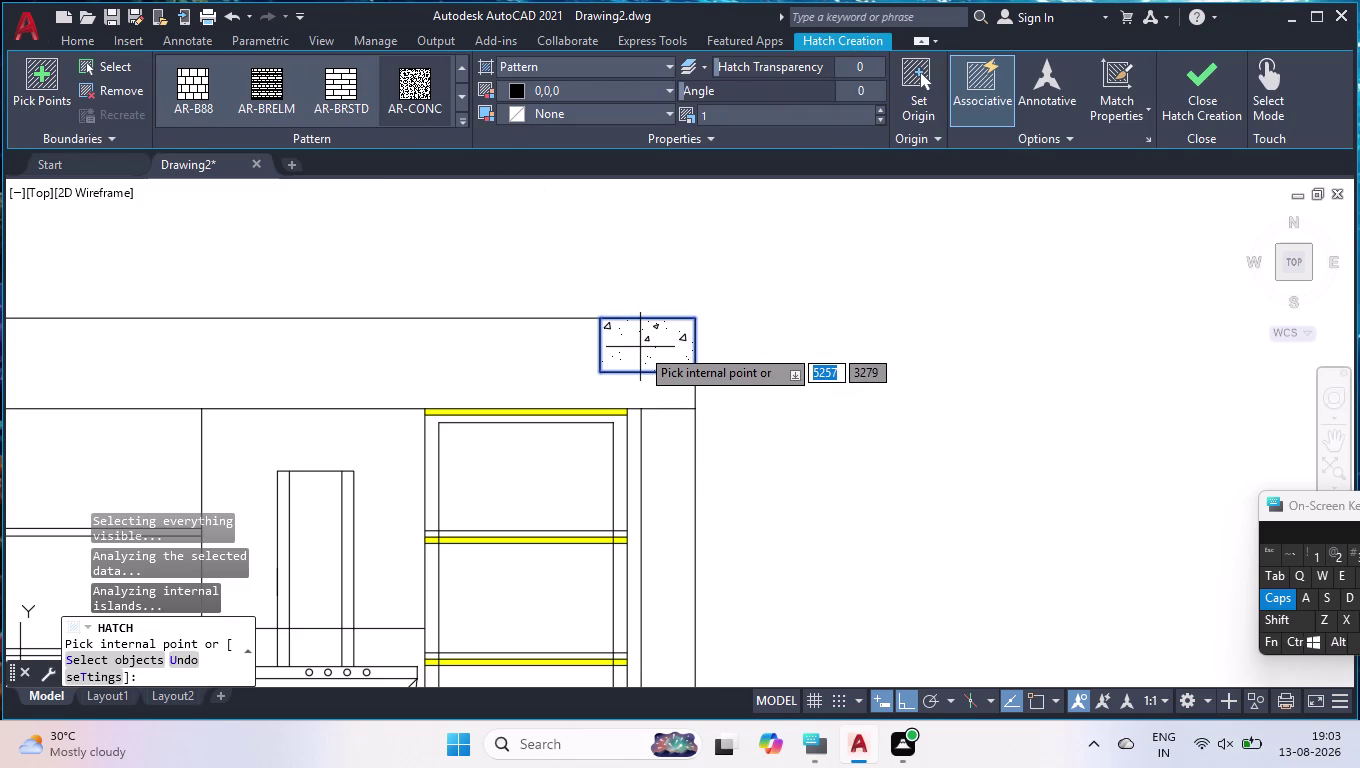
click(729, 121)
text(0)
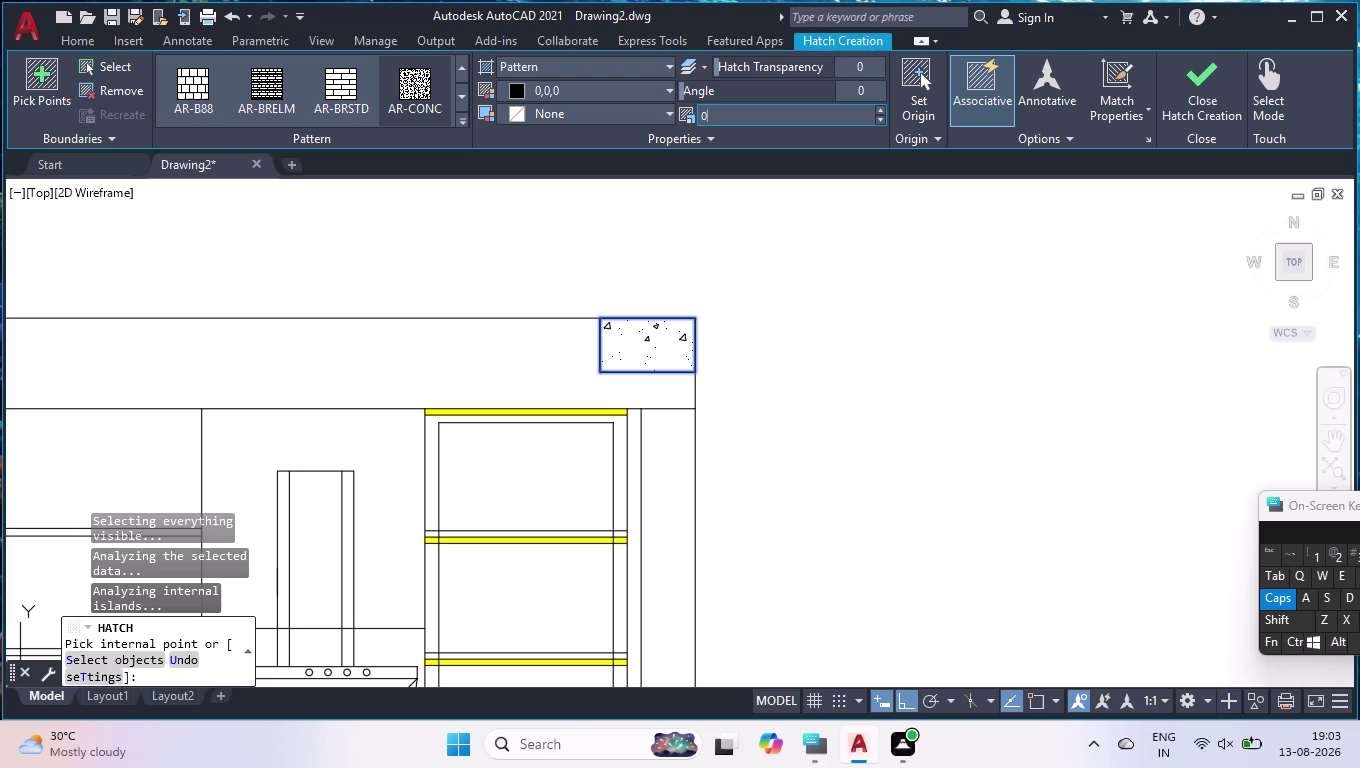
text(.5)
key(Return)
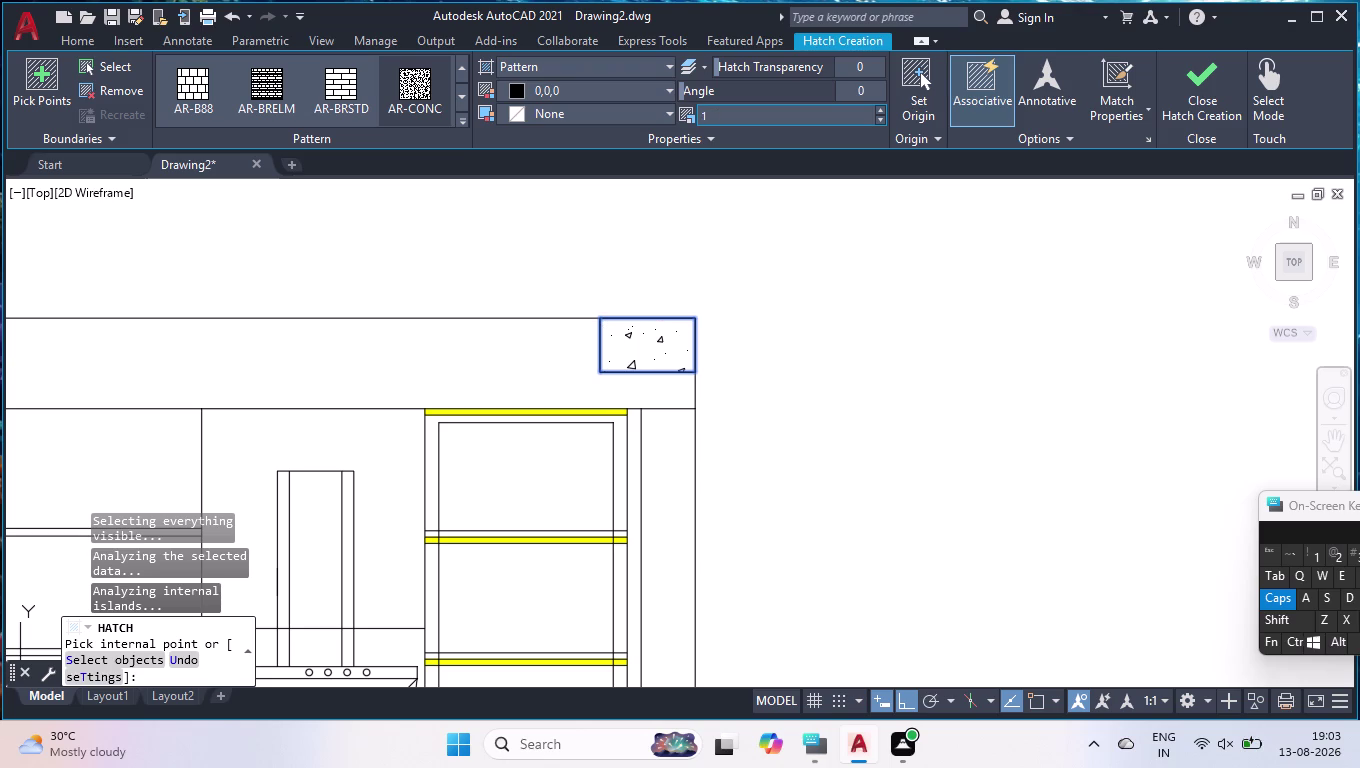
click(727, 122)
text(0.)
text(3)
key(Return)
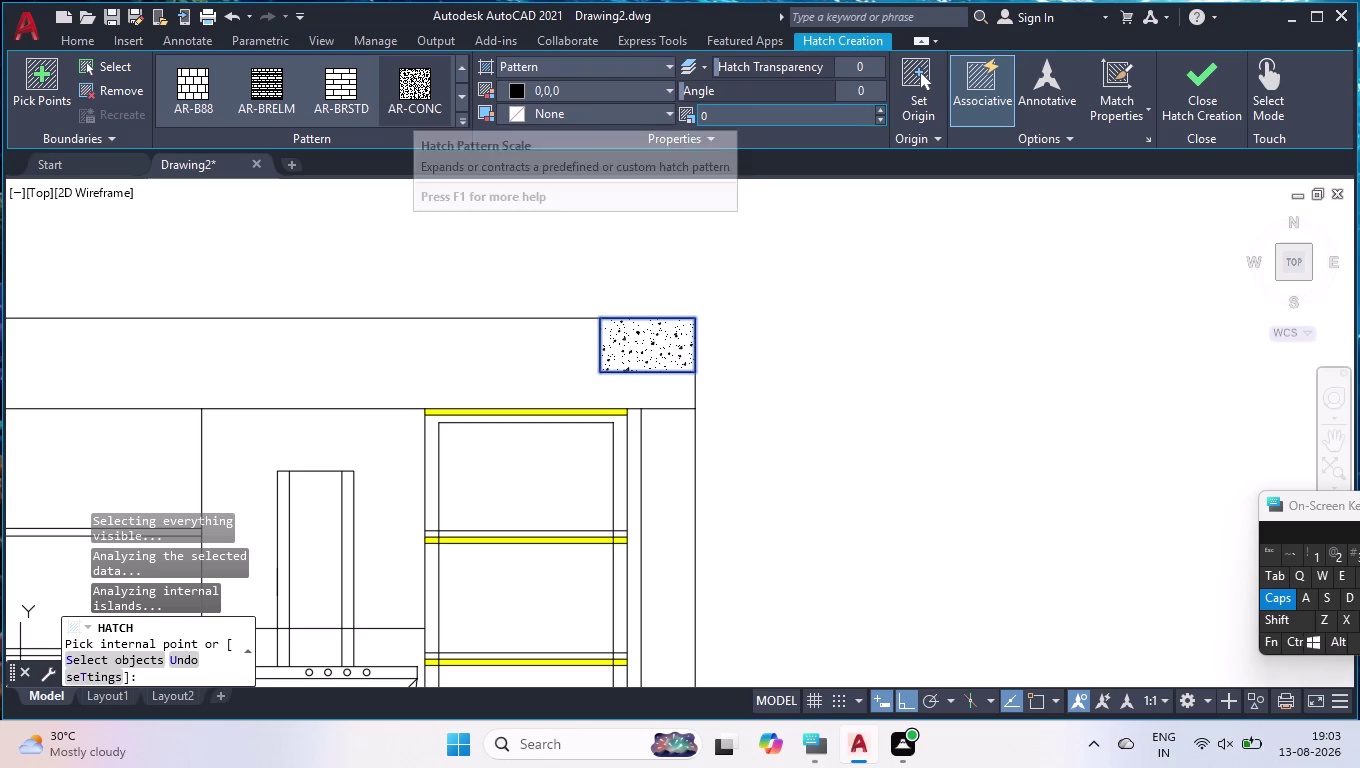
Settle the hatch pattern scale at 0.4 after briefly trying 0.5 again.
click(721, 117)
text(0.4)
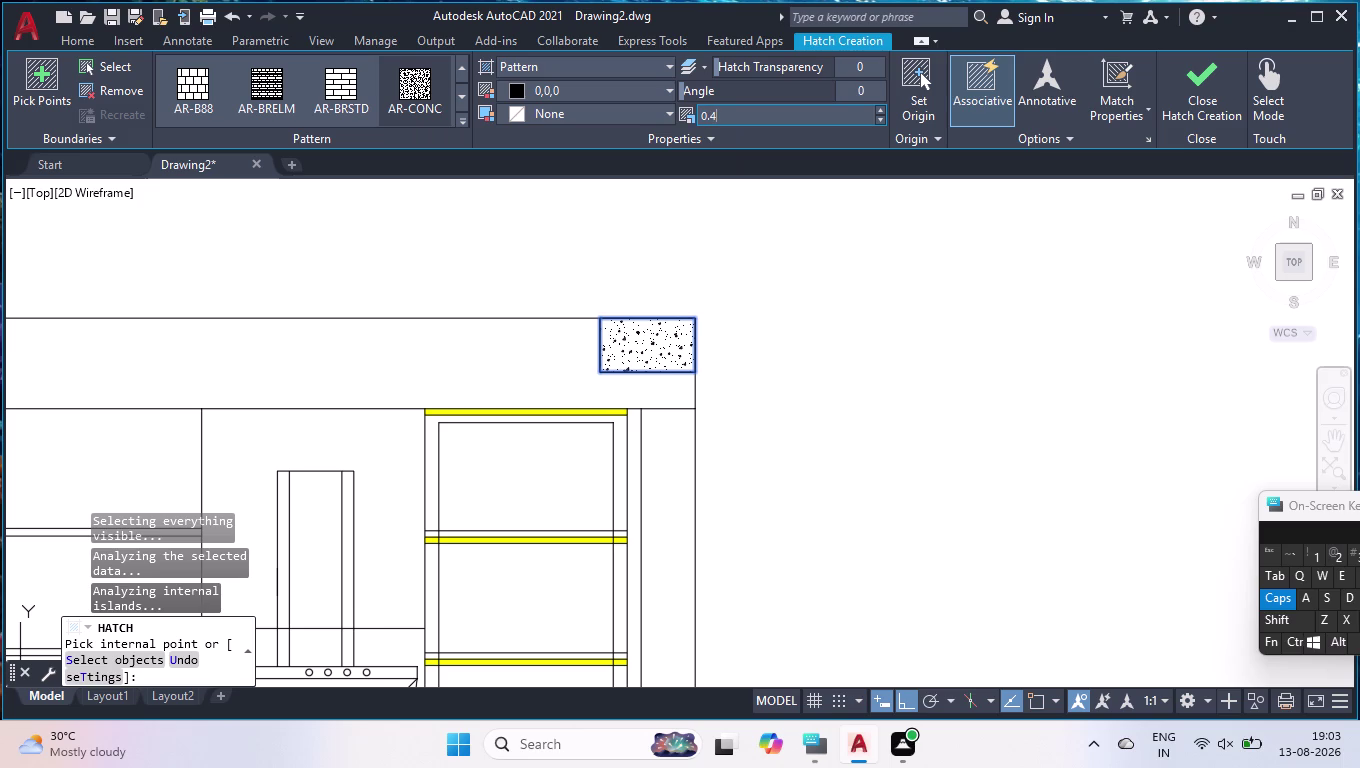
key(Return)
click(723, 119)
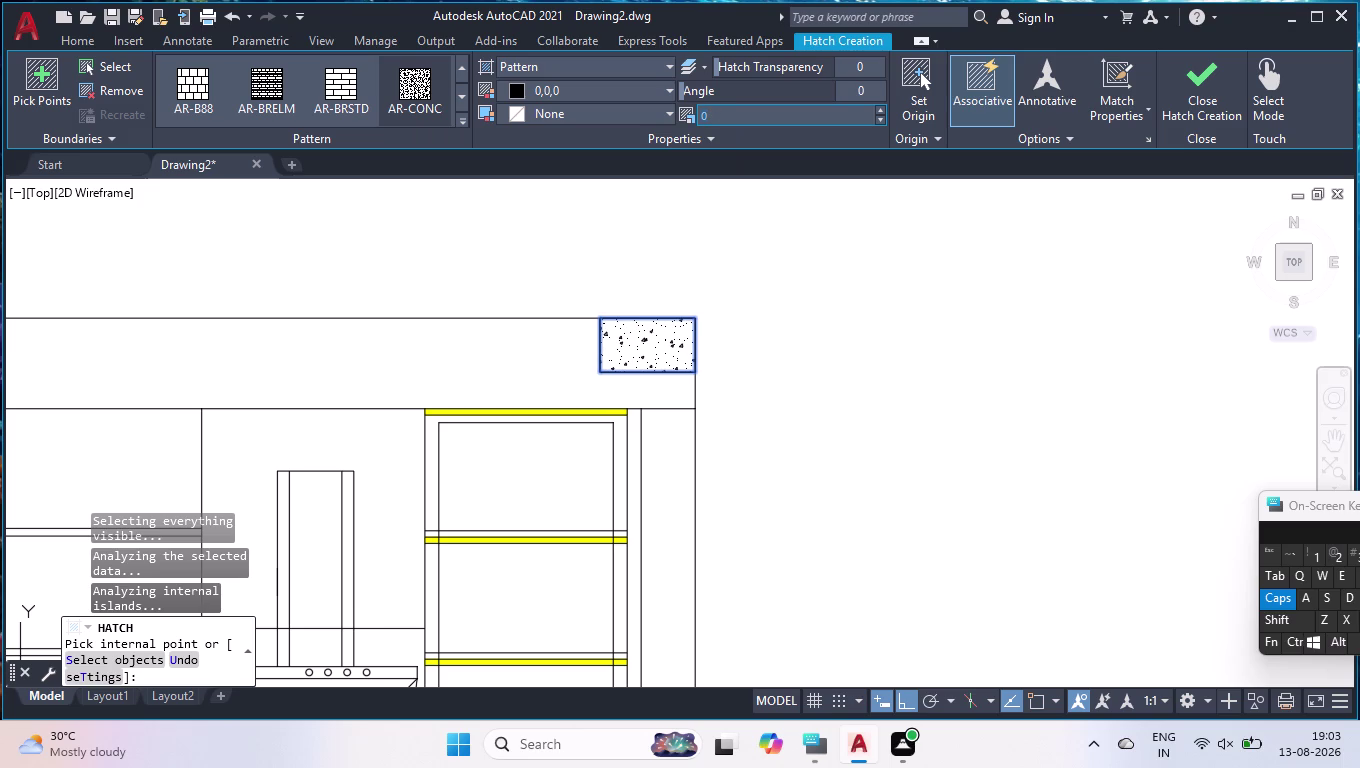
text(0.5)
key(Return)
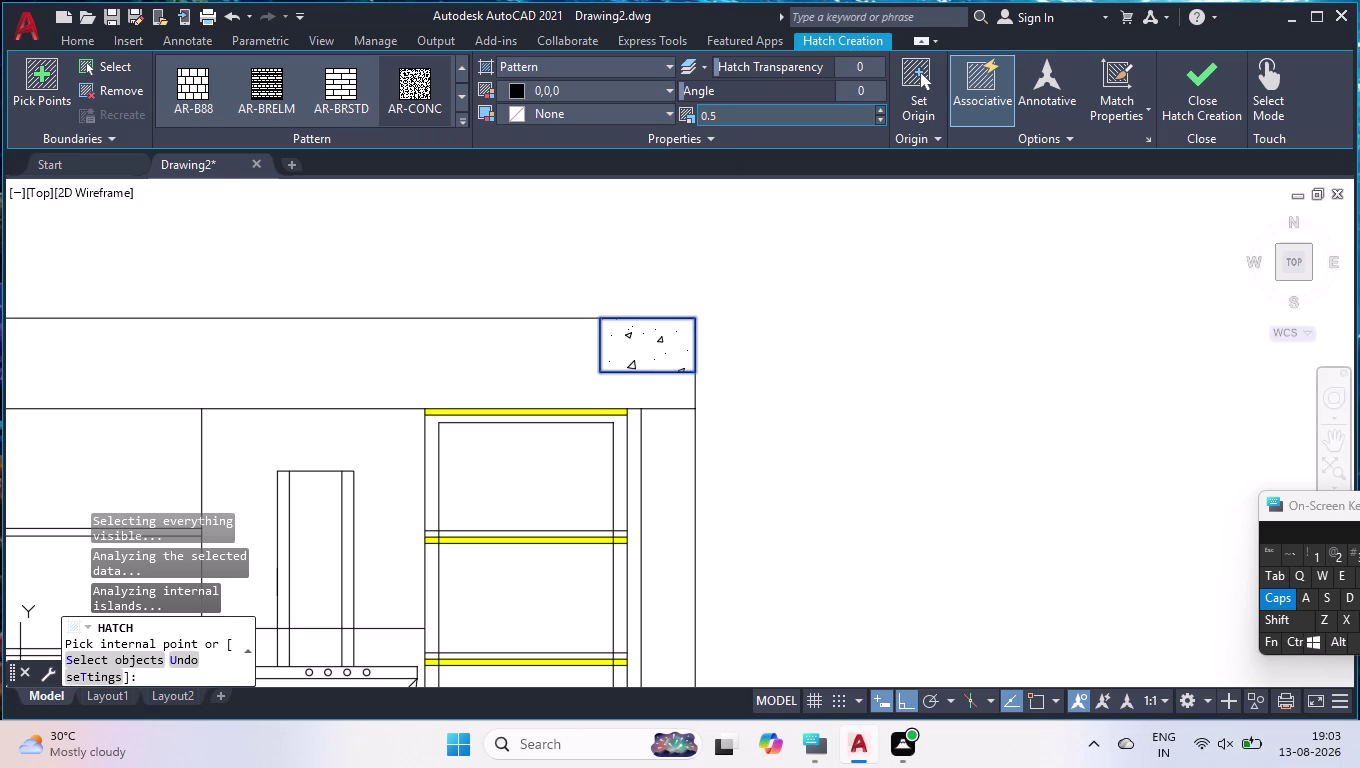
click(725, 117)
text(0.)
text(4)
key(Return)
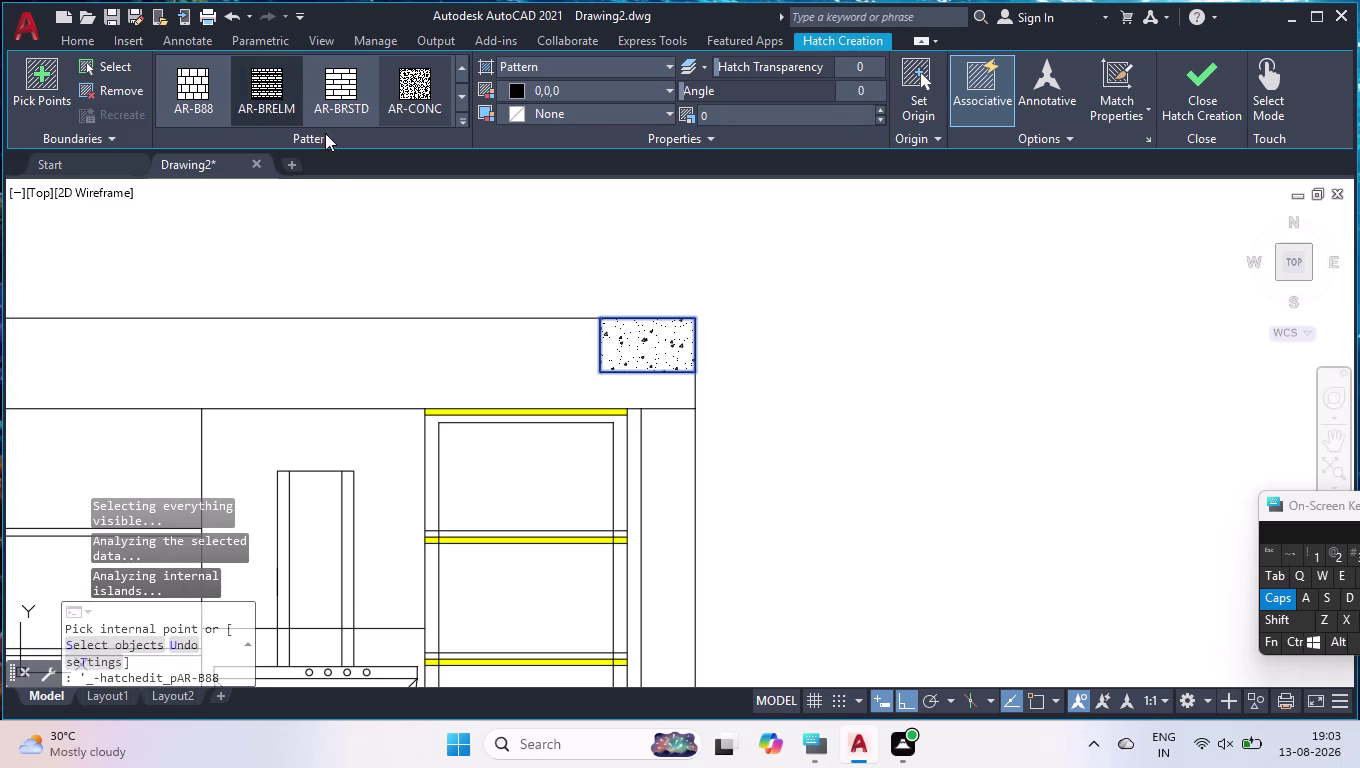
Choose the AR-CONC pattern and add the top band to the hatch.
click(463, 120)
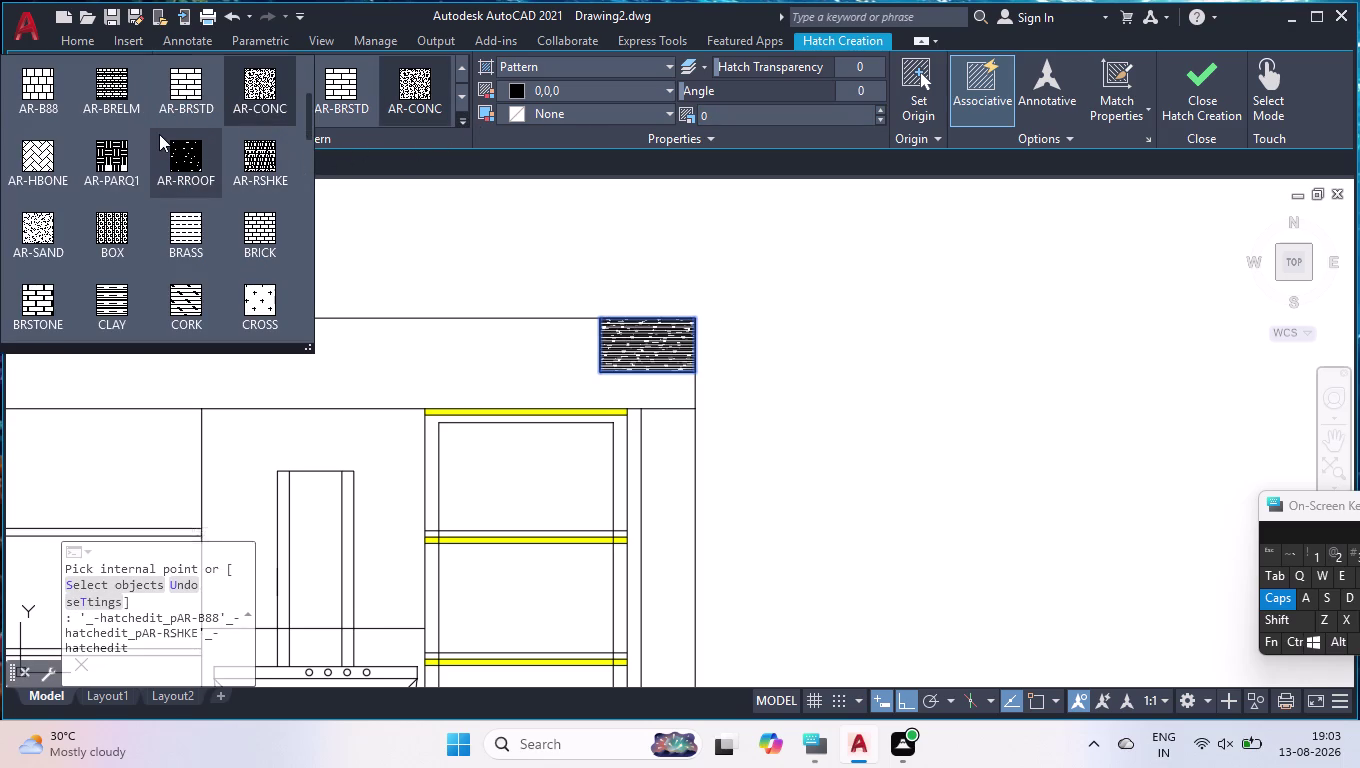
scroll(up, 3)
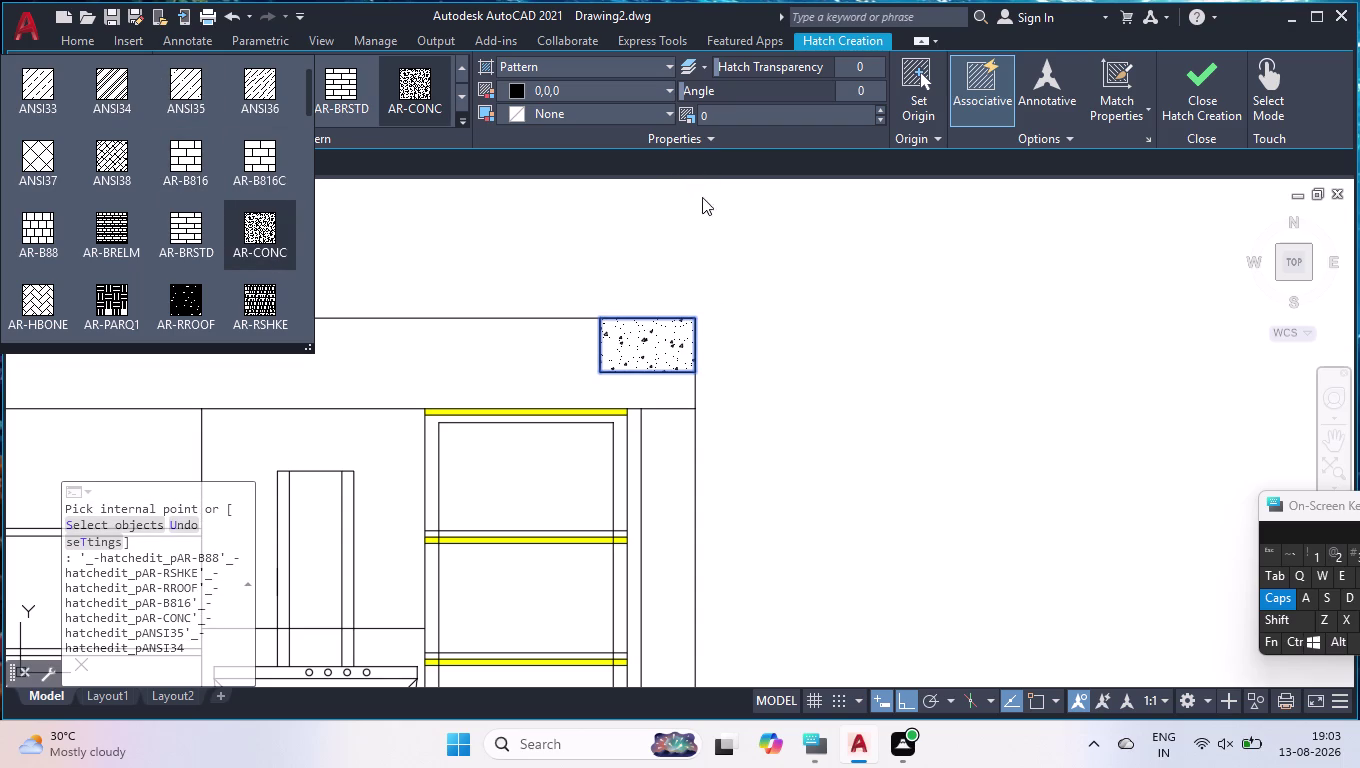
key(Return)
click(453, 271)
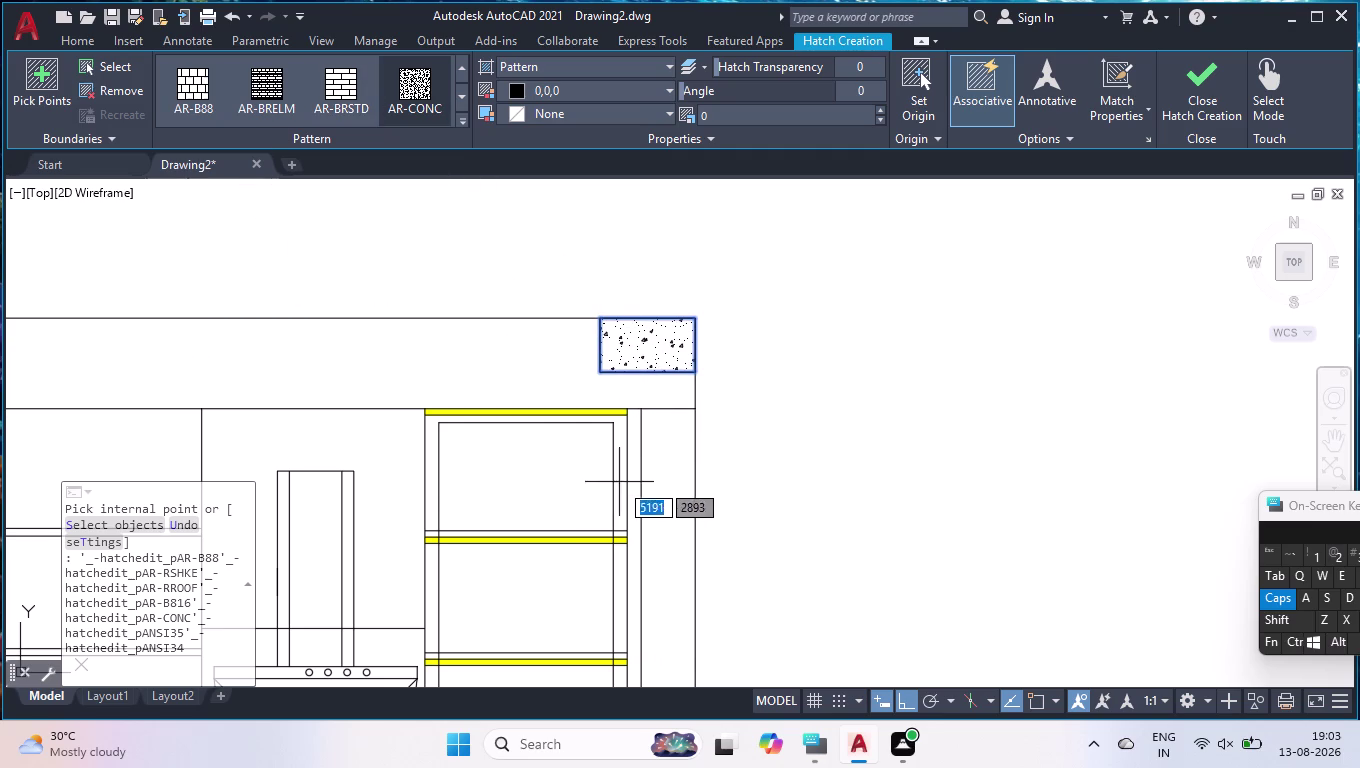
click(464, 364)
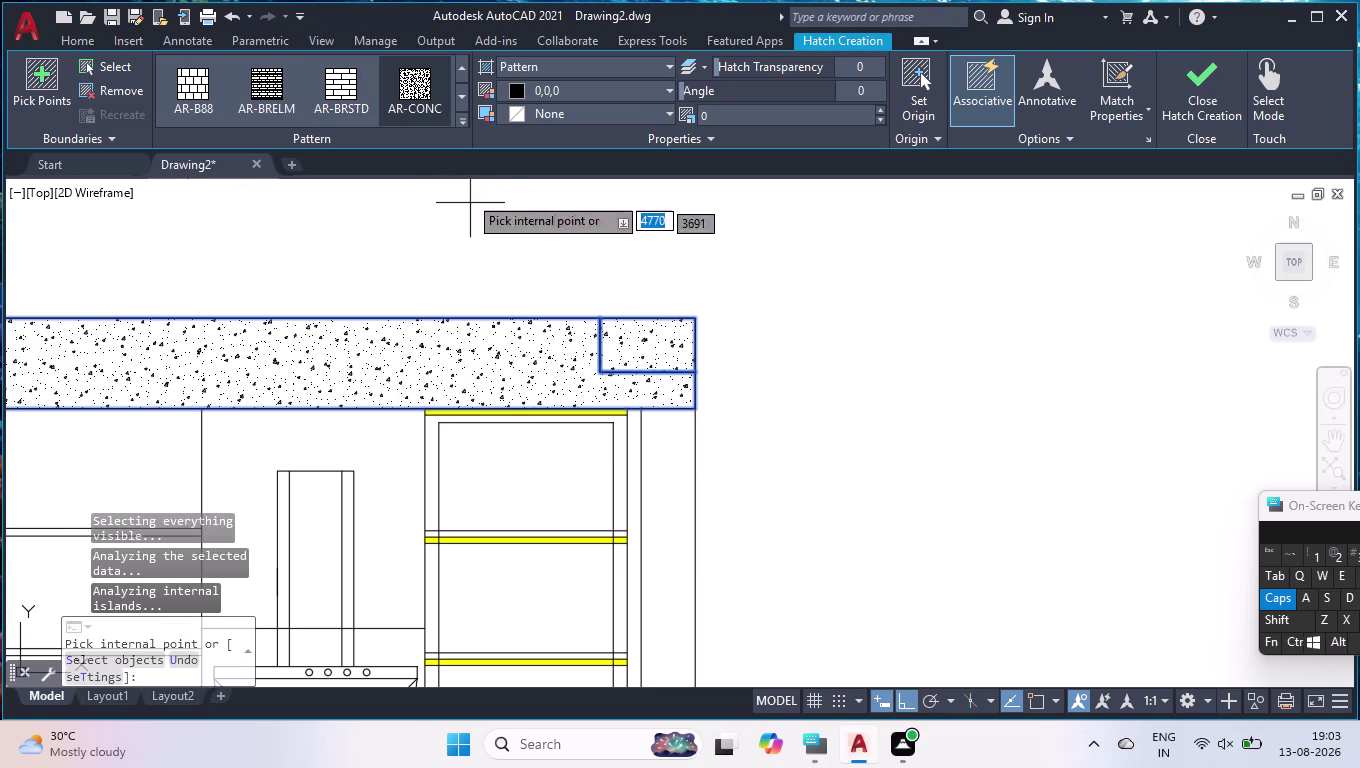
Set the hatch colour to ByBlock and browse the pattern list.
click(460, 122)
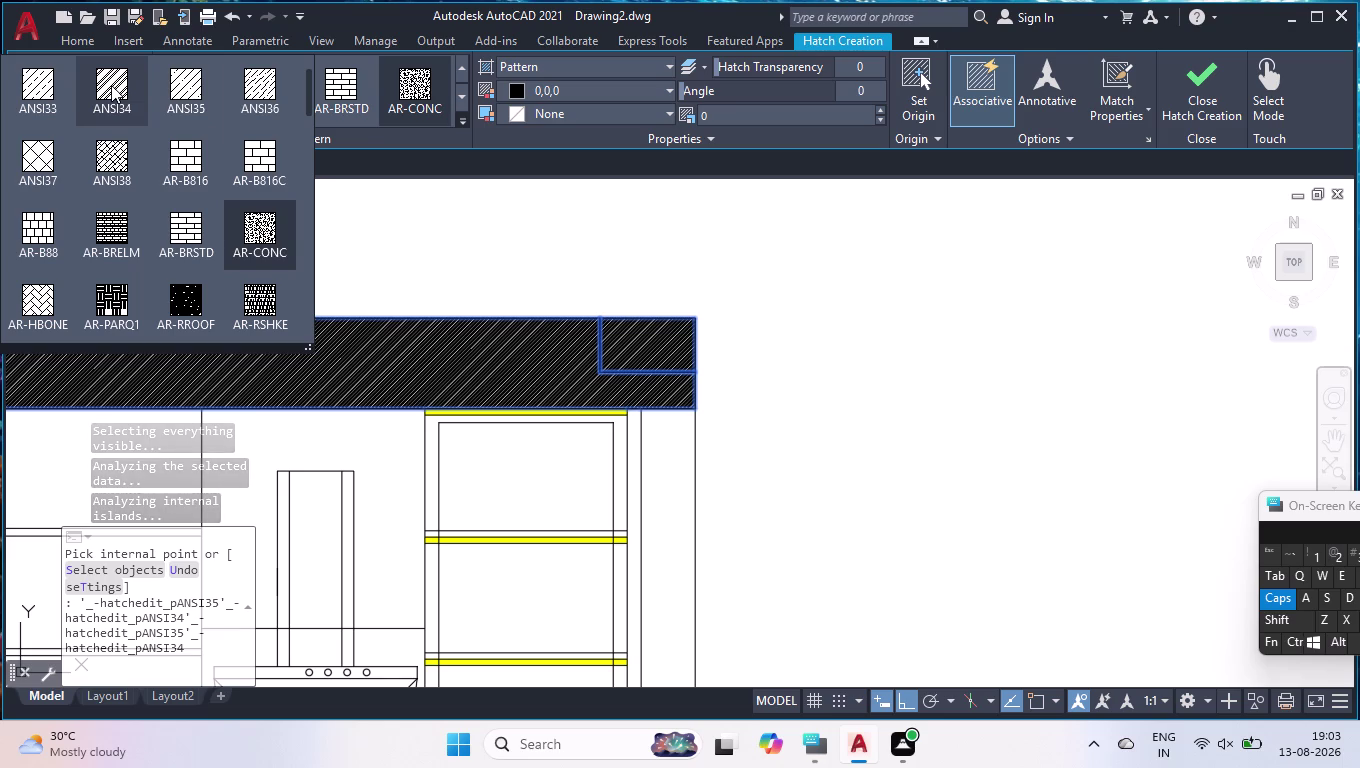
click(525, 92)
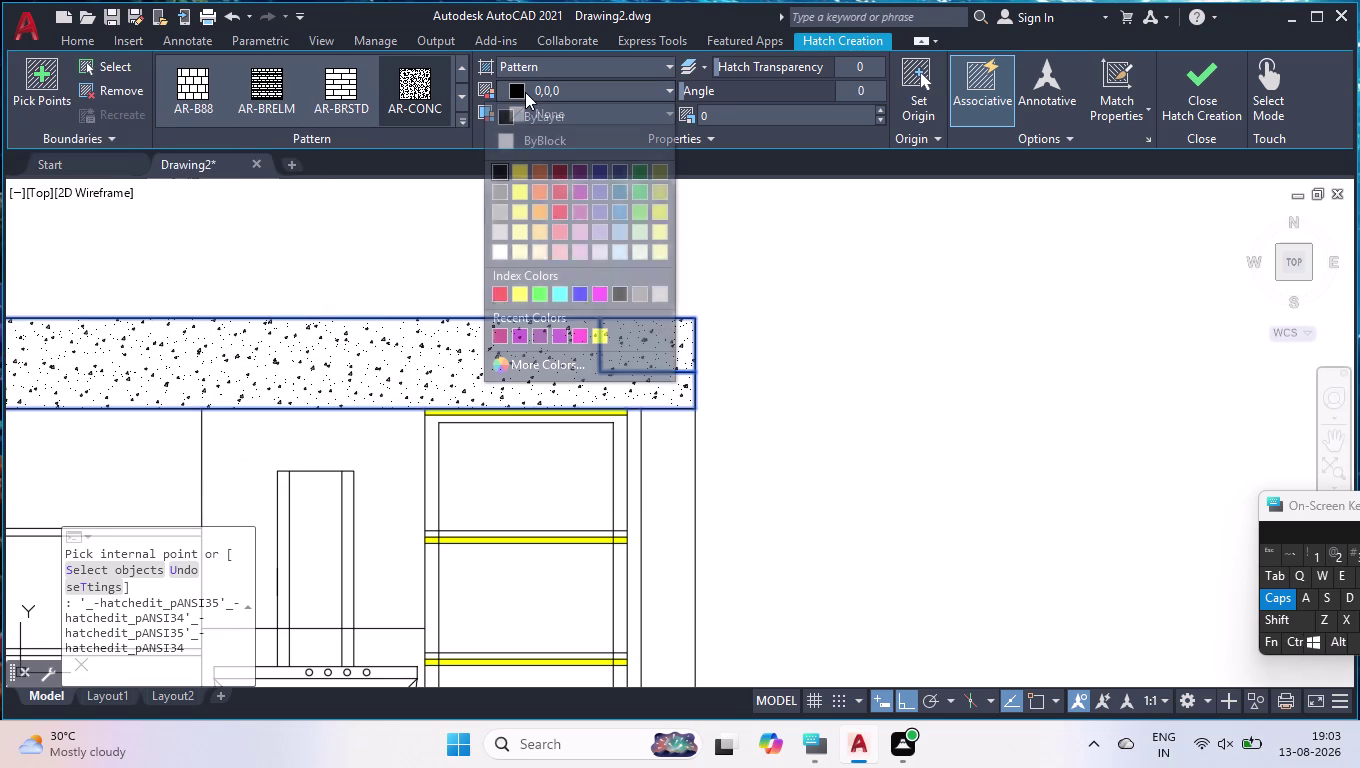
click(503, 140)
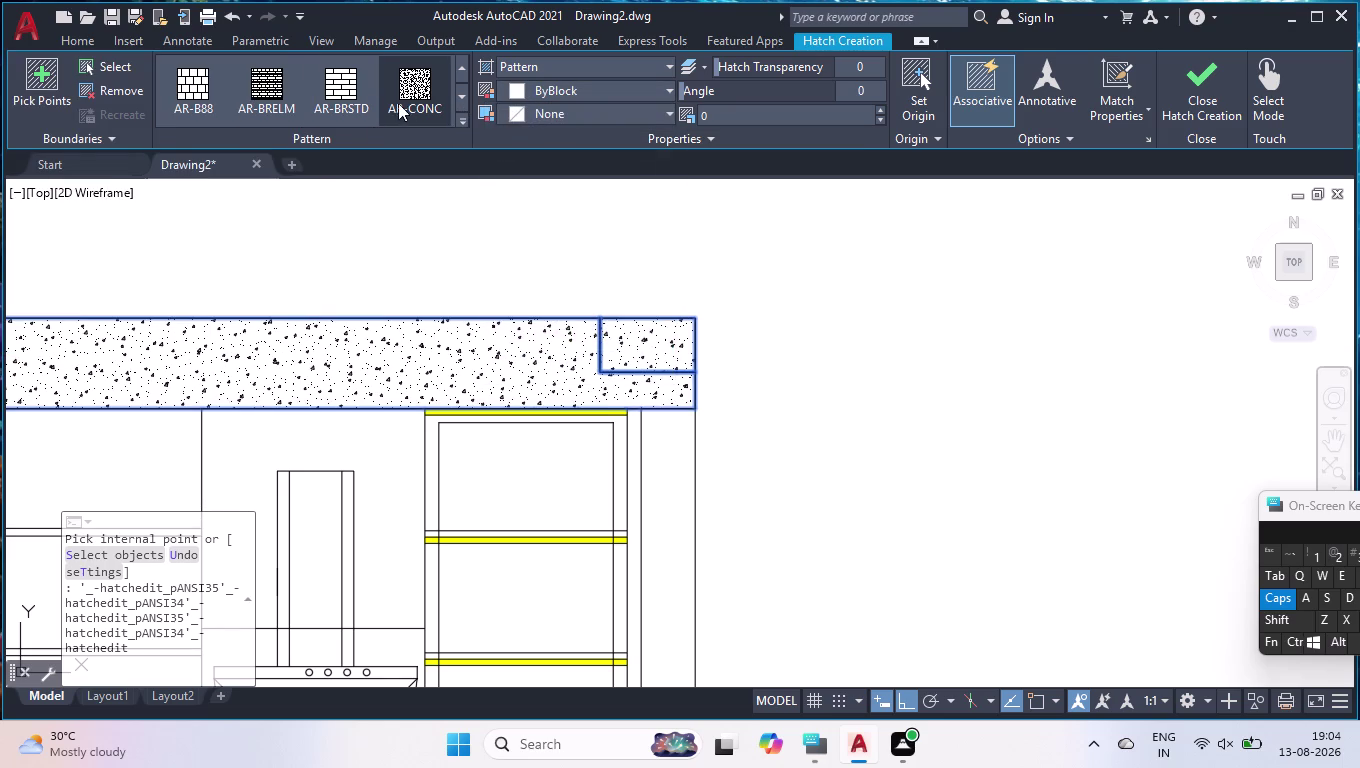
click(460, 122)
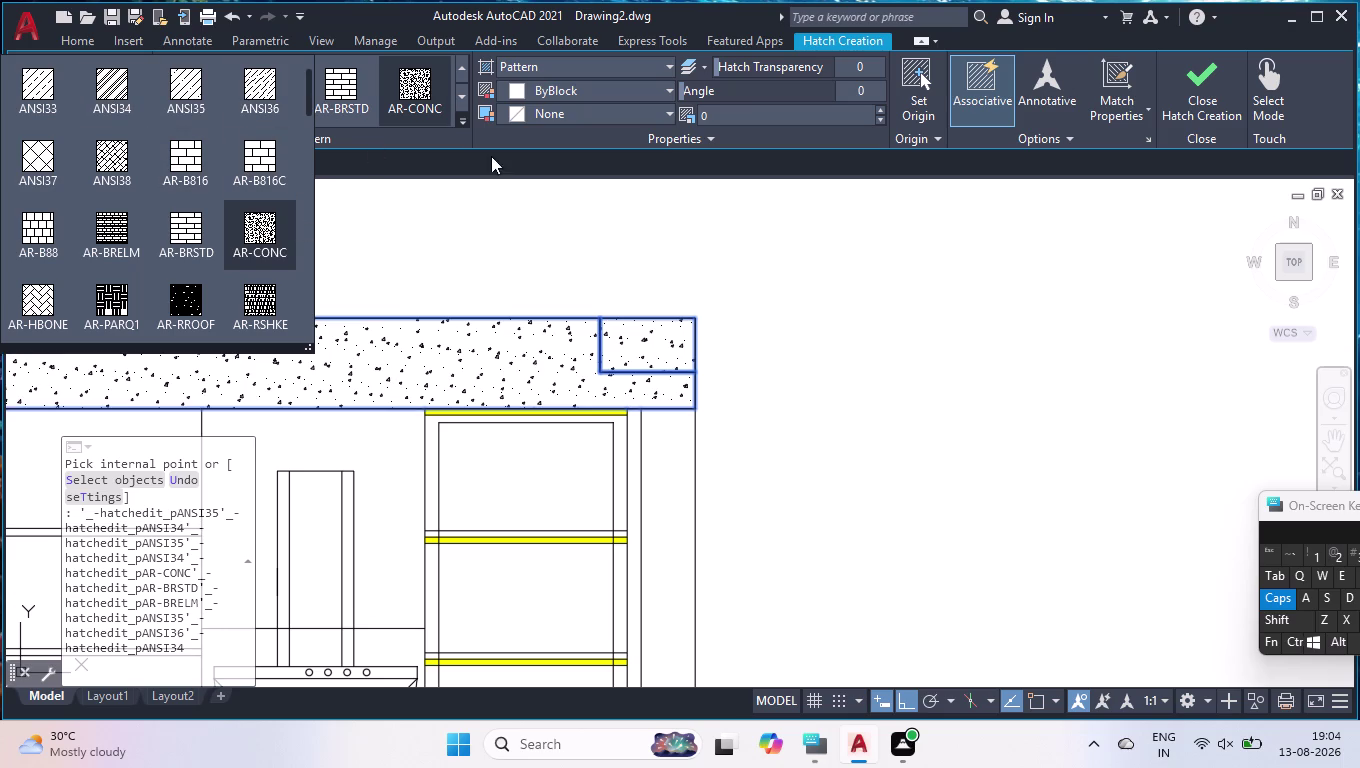
click(464, 118)
Pan to the band's left end and switch the pattern to ANSI32.
scroll(up, 3)
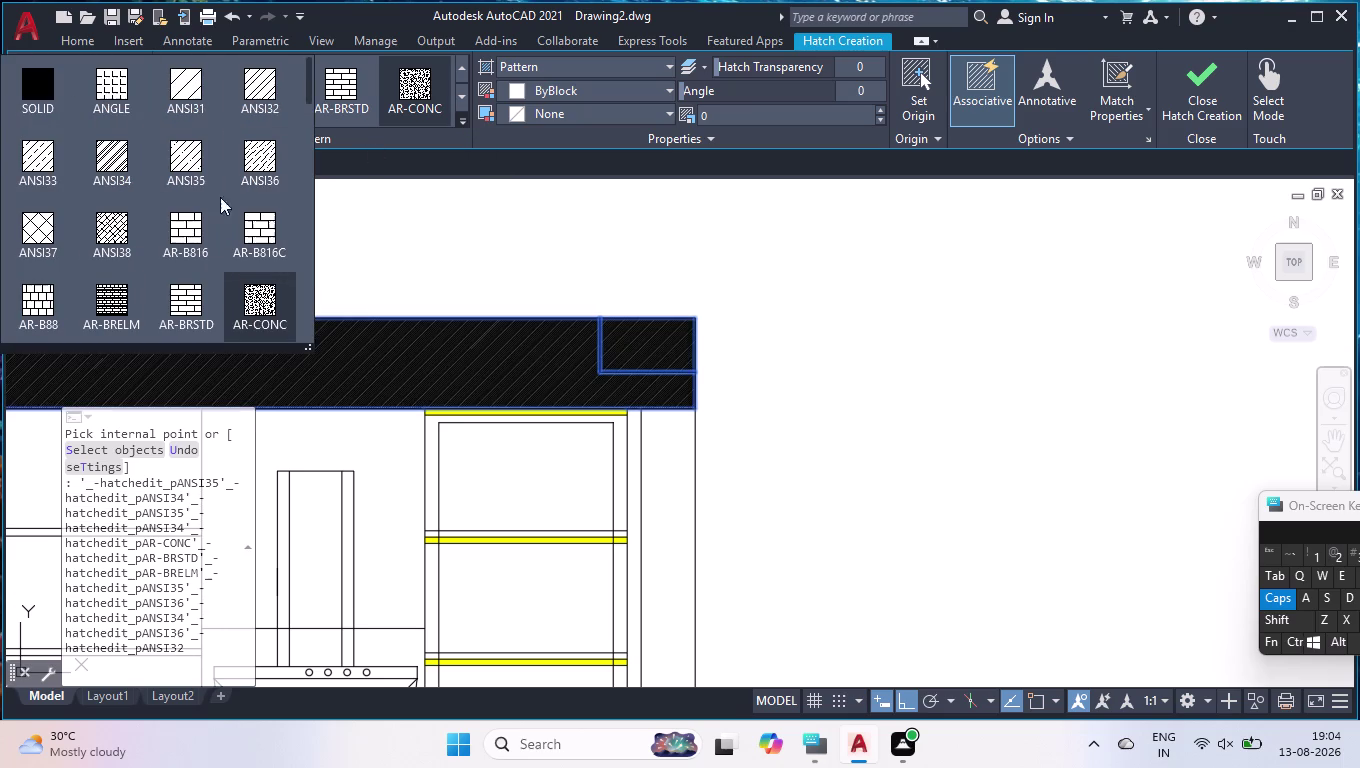
drag(309, 348, 1104, 561)
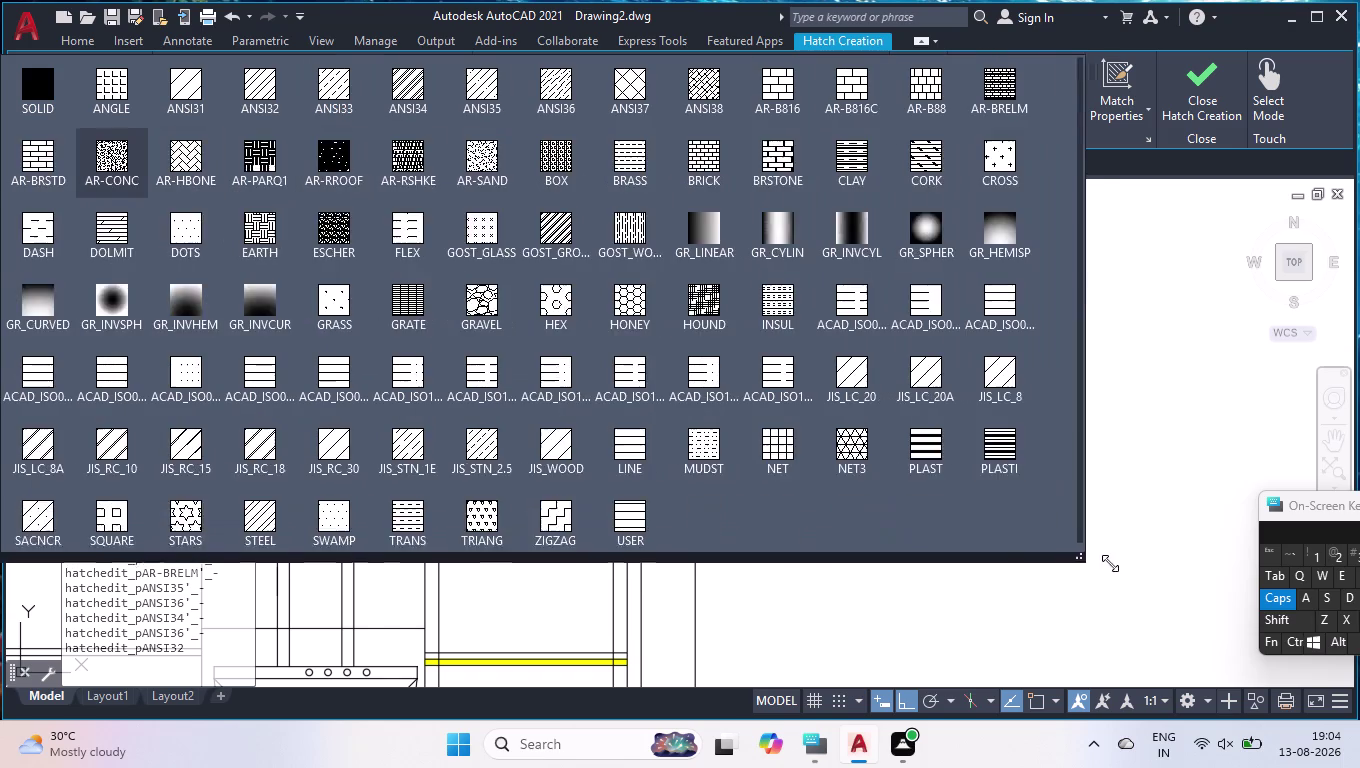
drag(1104, 561, 871, 382)
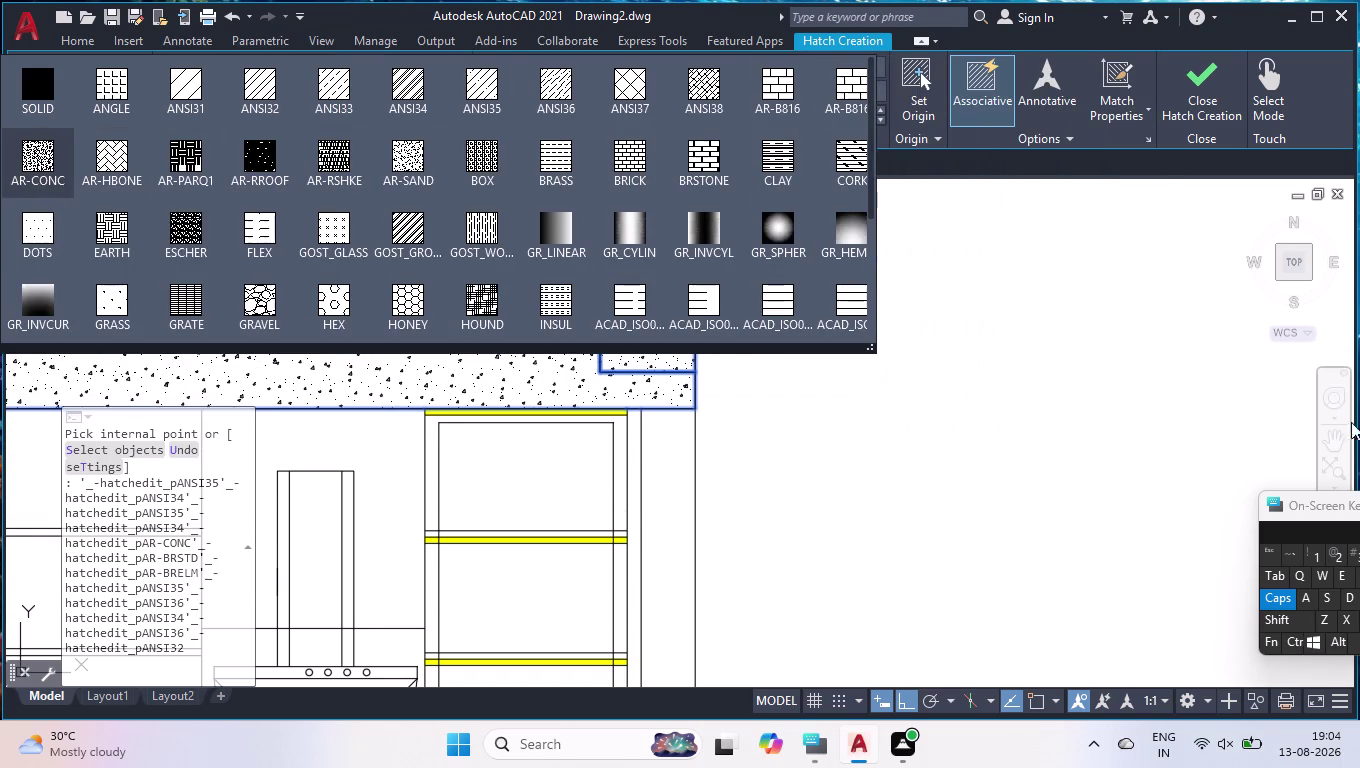
click(1333, 439)
click(1333, 439)
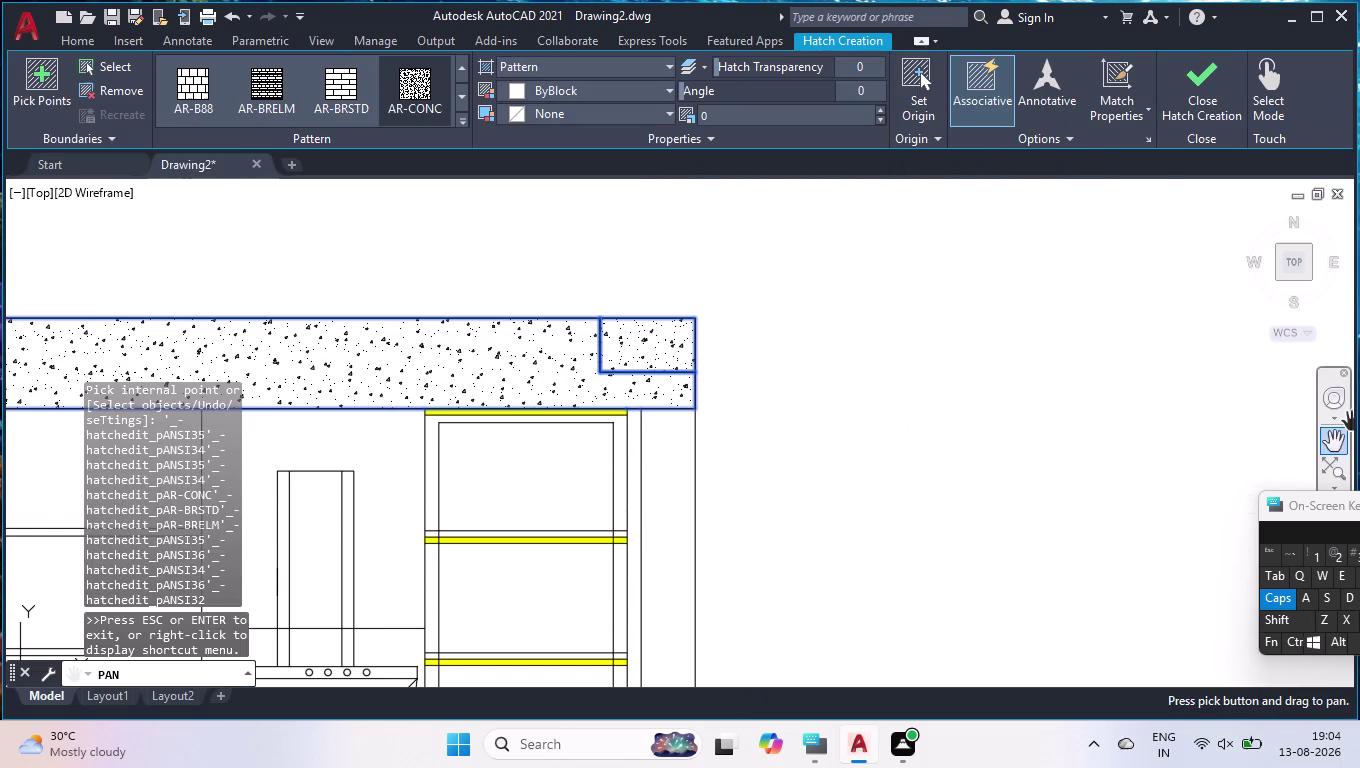
drag(585, 408, 1259, 488)
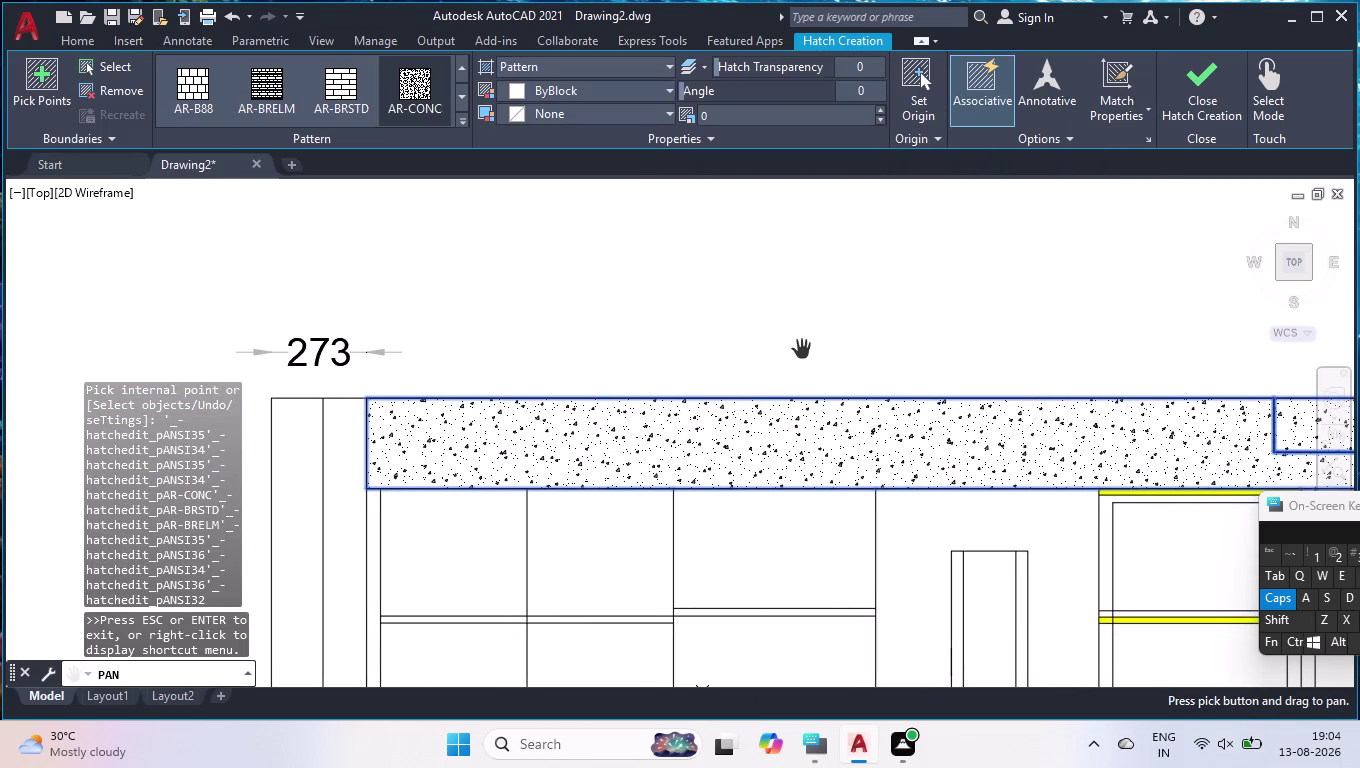
drag(796, 356, 708, 358)
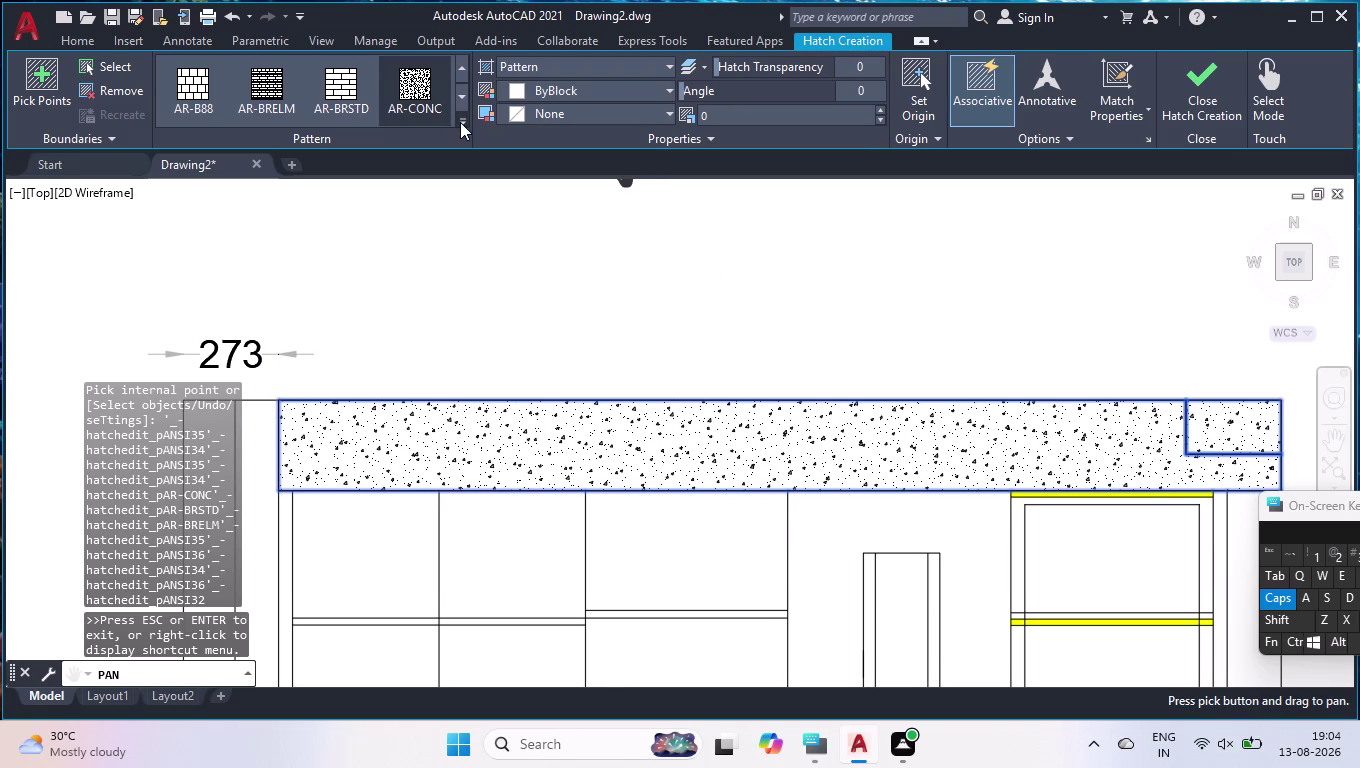
click(460, 122)
click(259, 83)
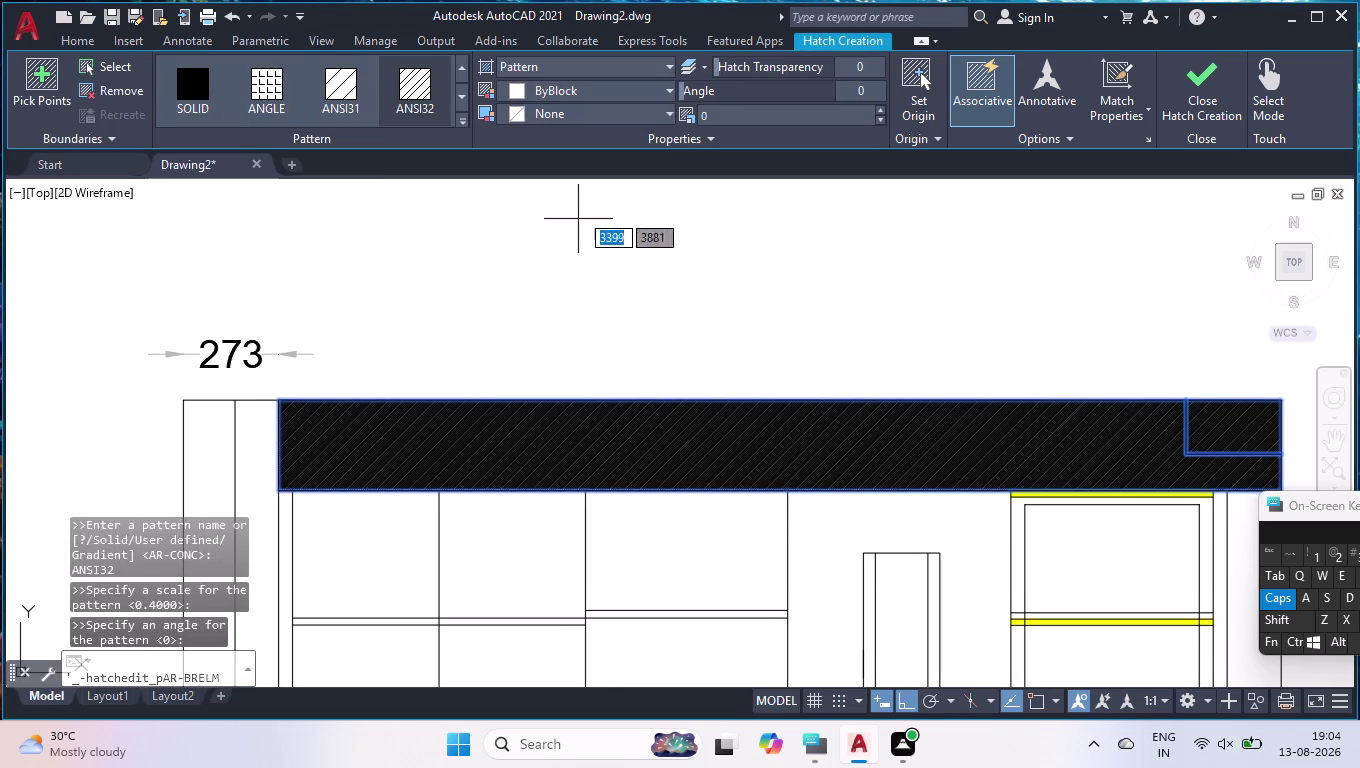
Set the hatch background colour to black.
click(659, 84)
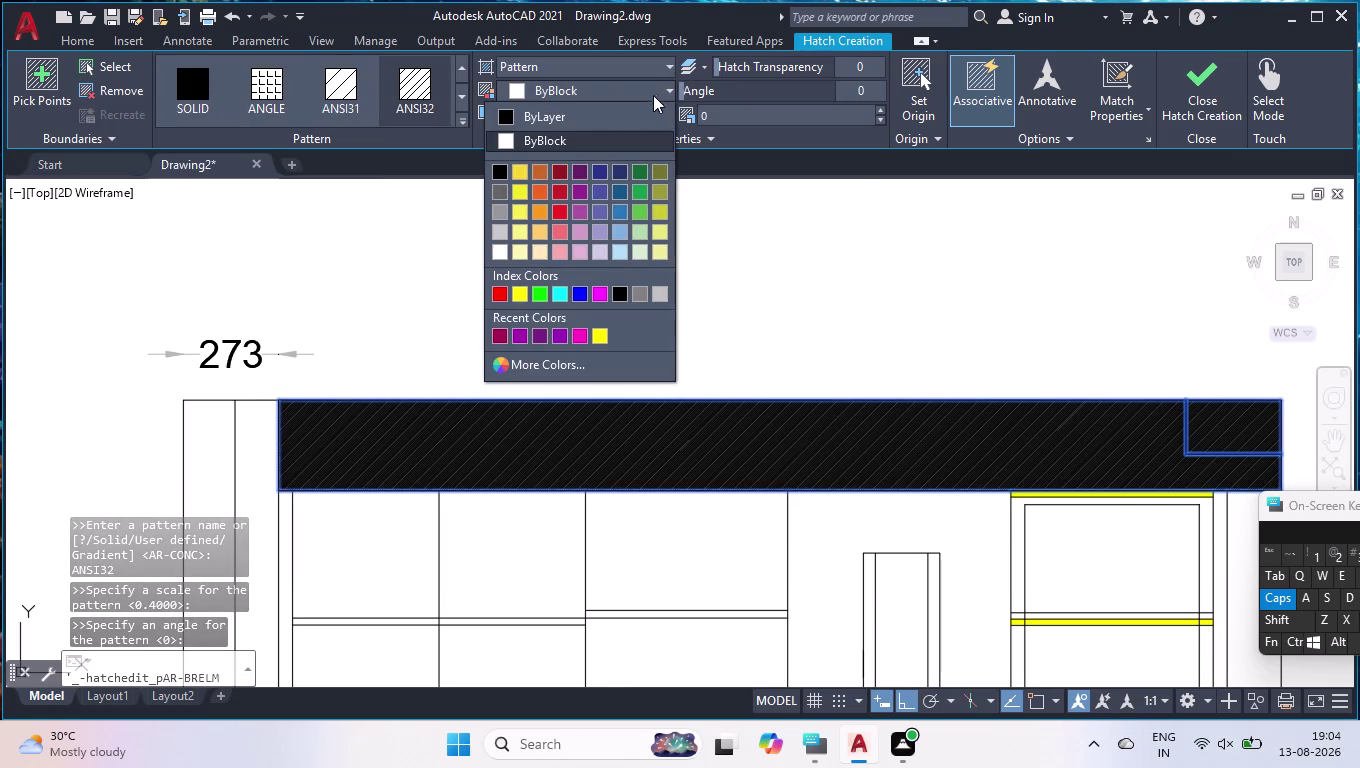
click(505, 144)
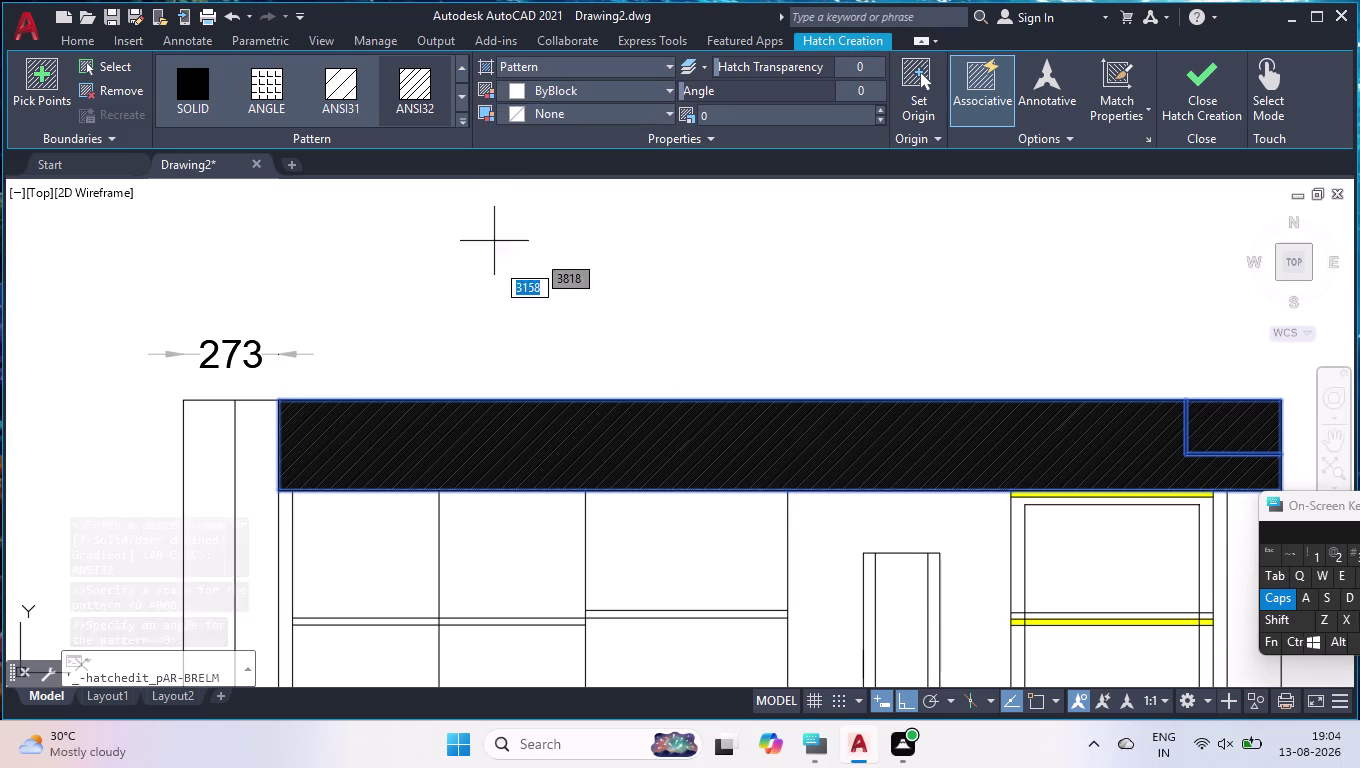
click(611, 114)
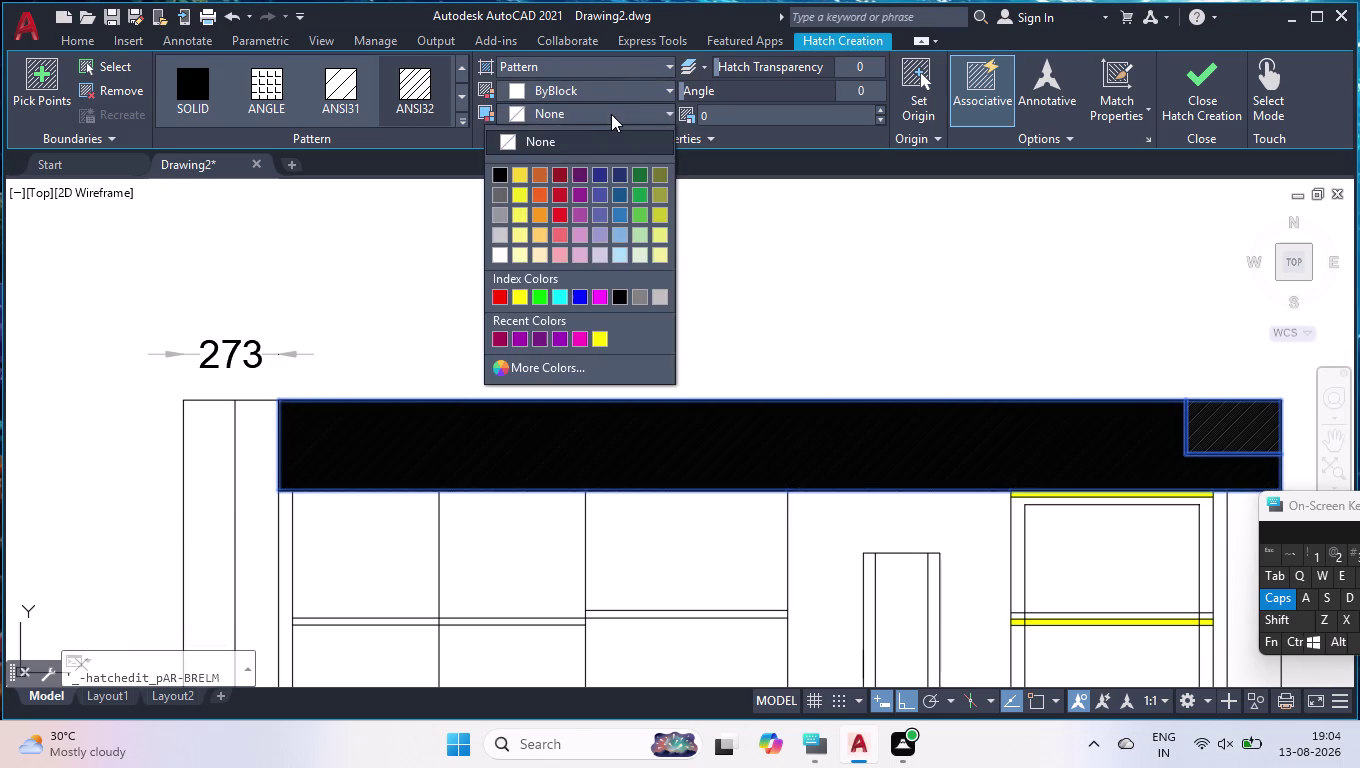
click(496, 173)
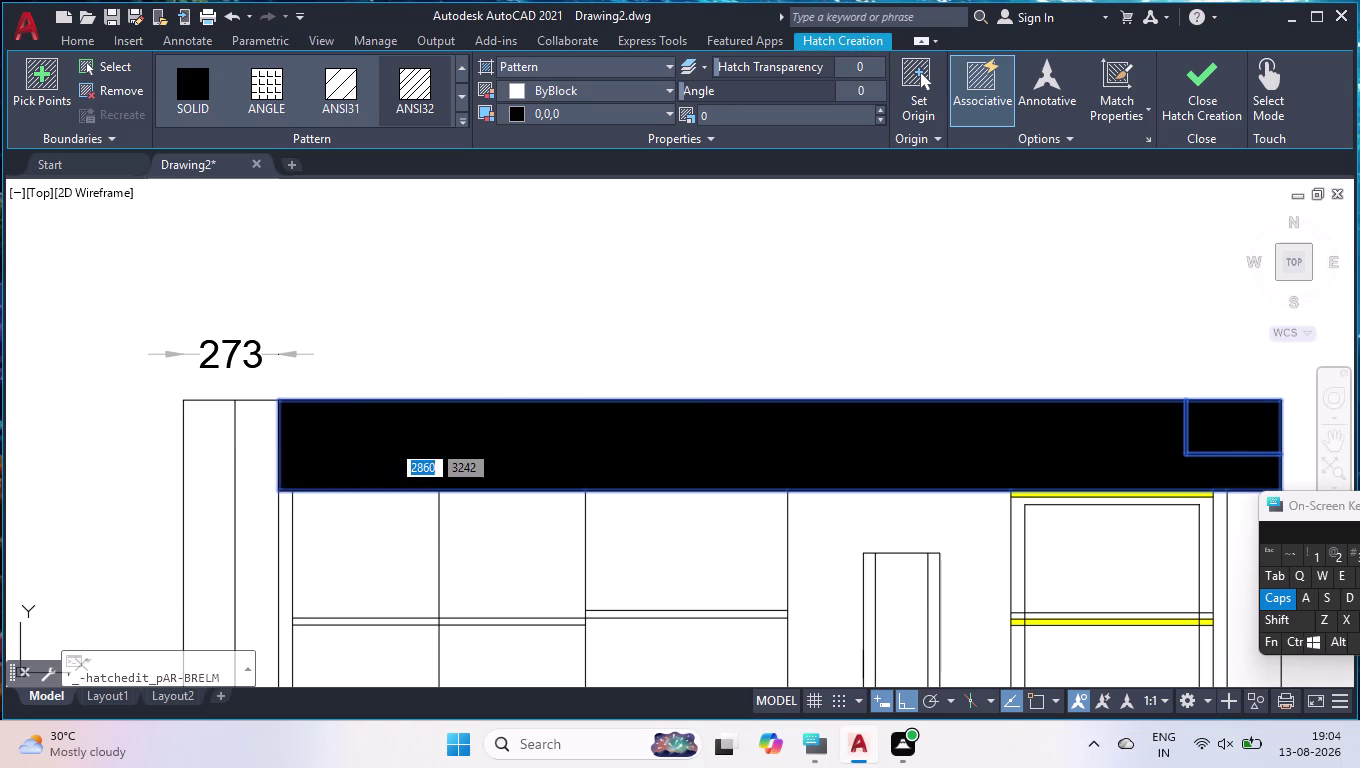
scroll(up, 3)
scroll(up, 3)
scroll(down, 3)
scroll(down, 3)
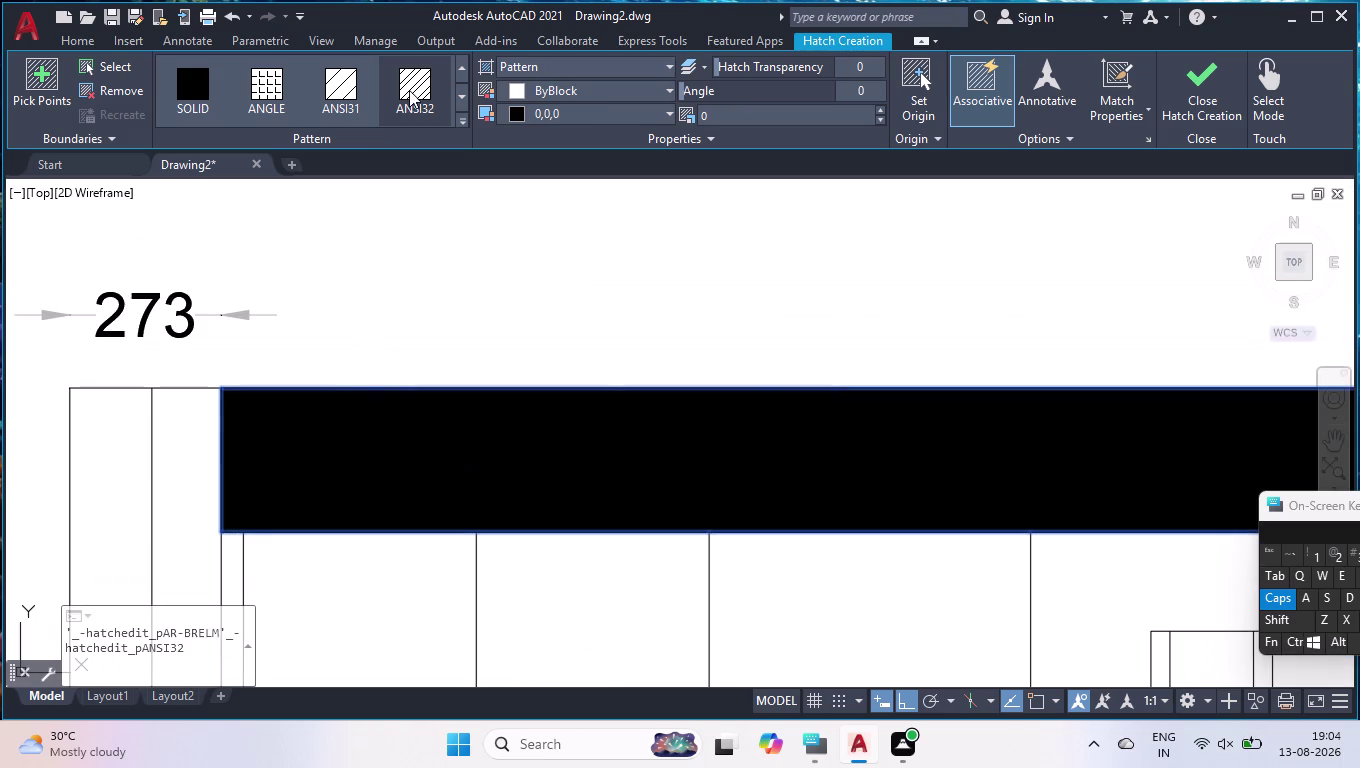
Reapply ANSI32, add the narrow left strip, and place the hatch at scale 1.
click(409, 90)
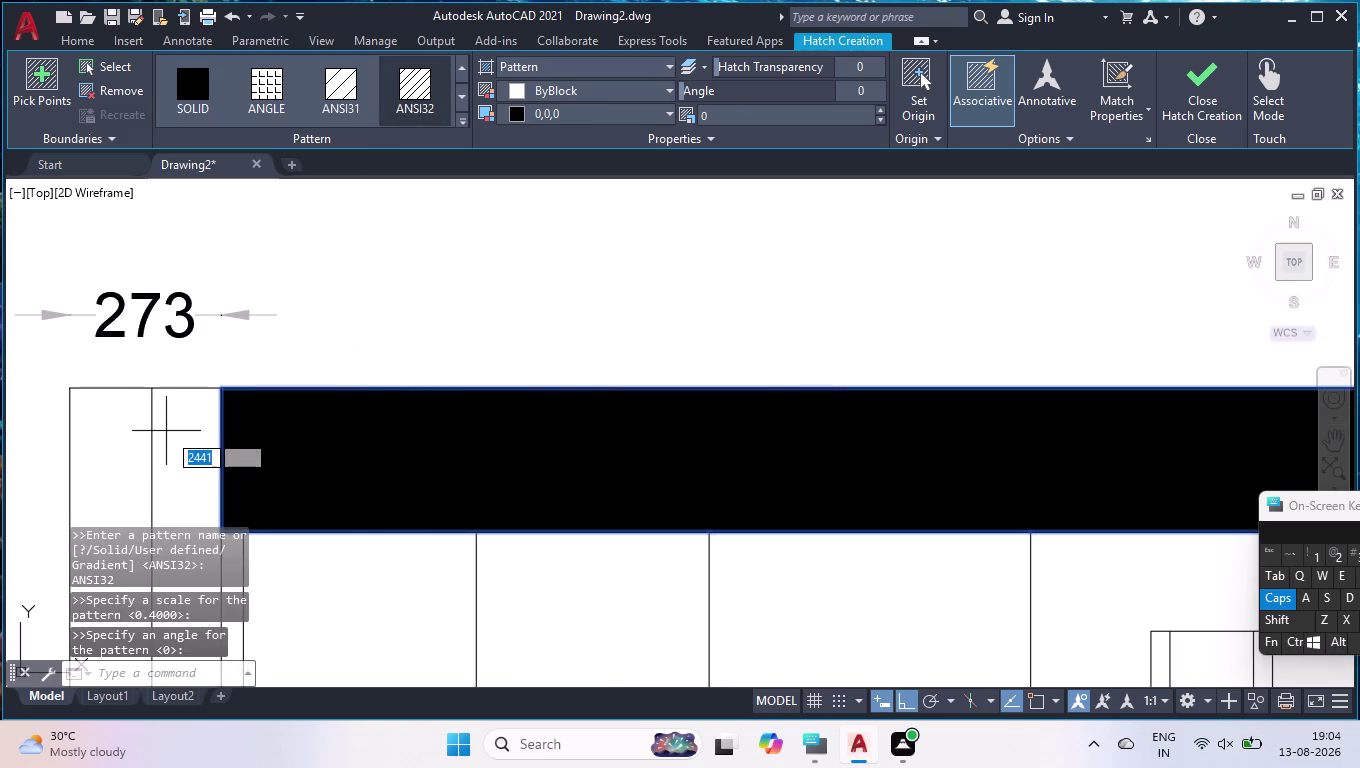
click(173, 436)
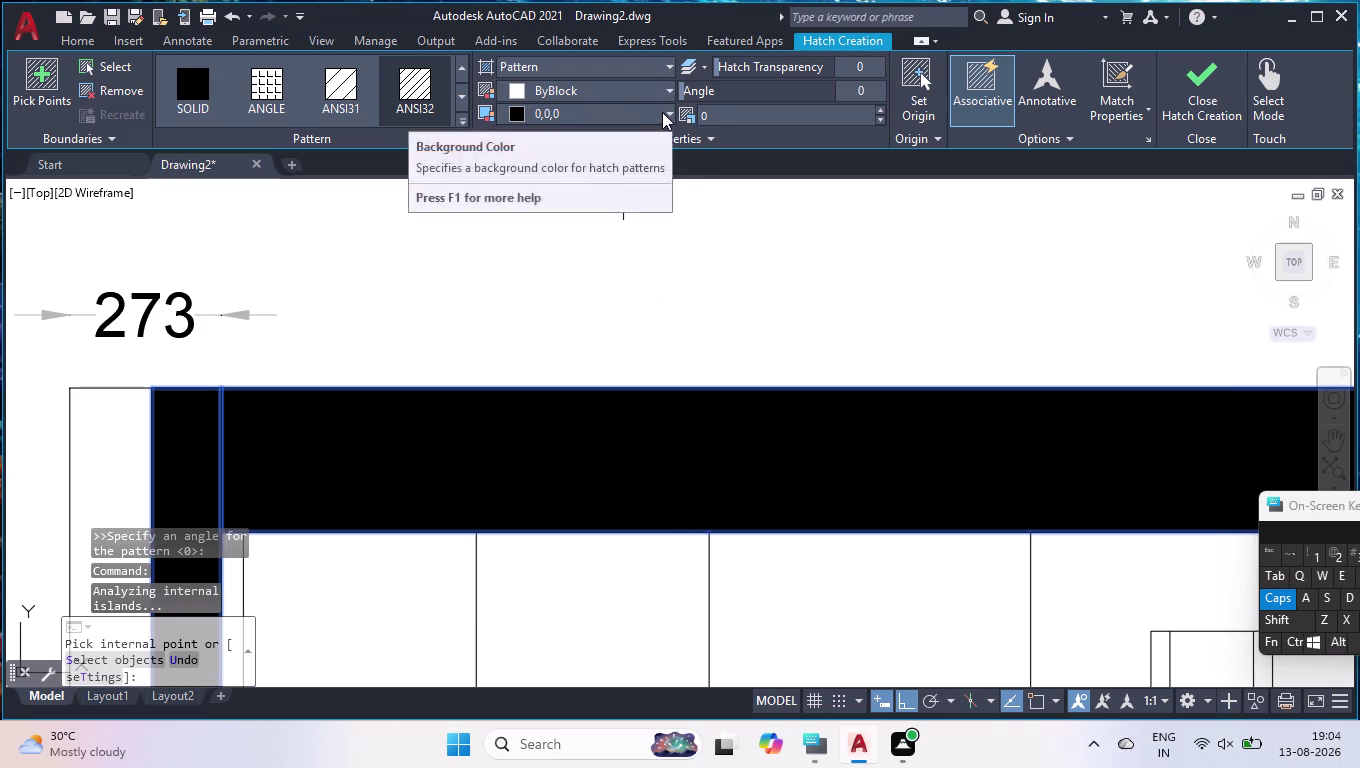
click(721, 116)
key(1)
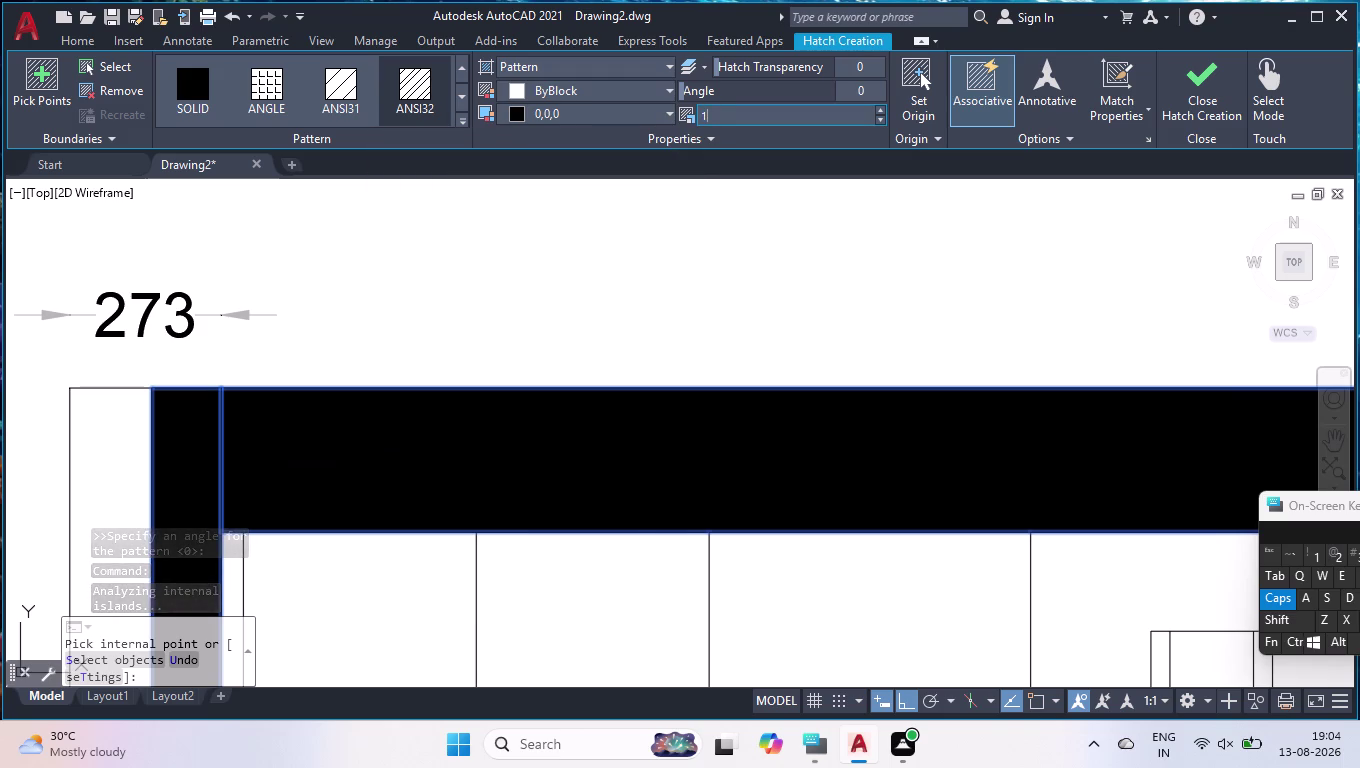
key(Return)
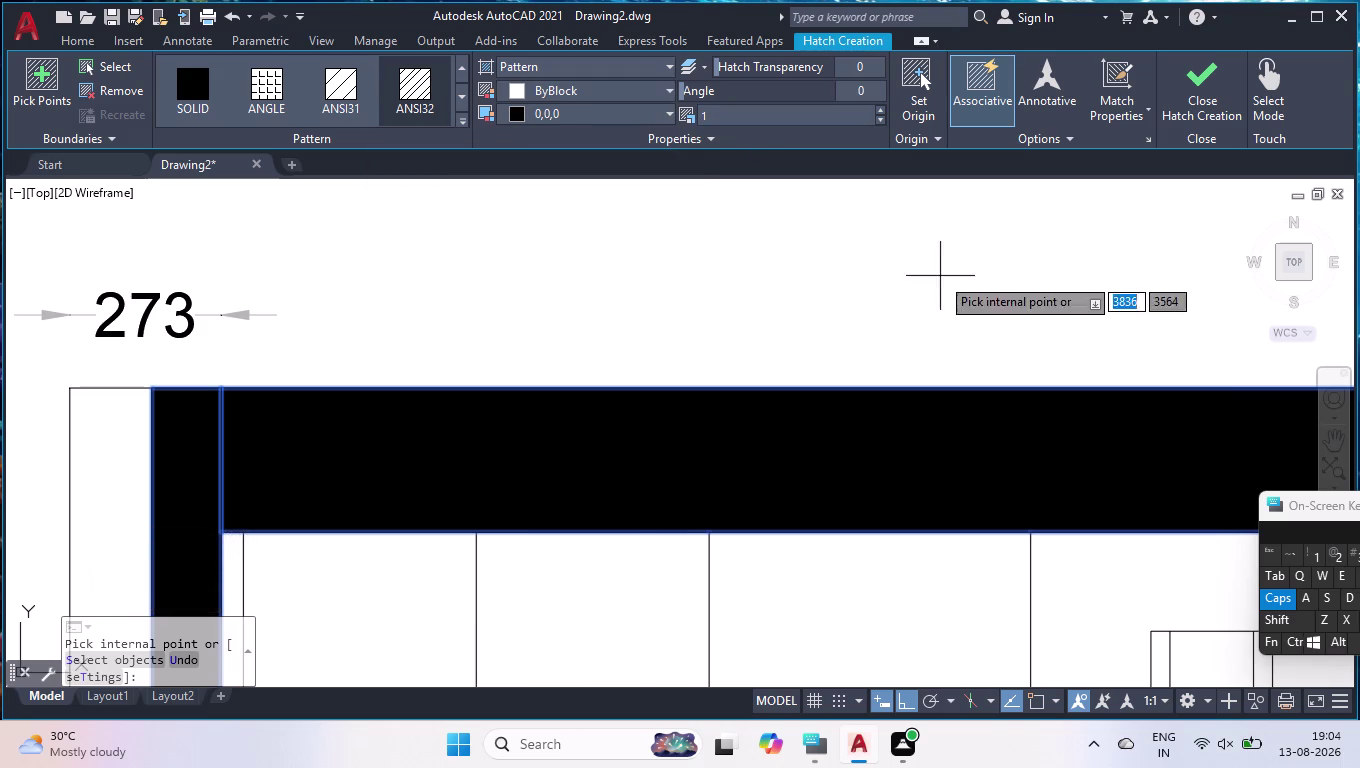
key(Return)
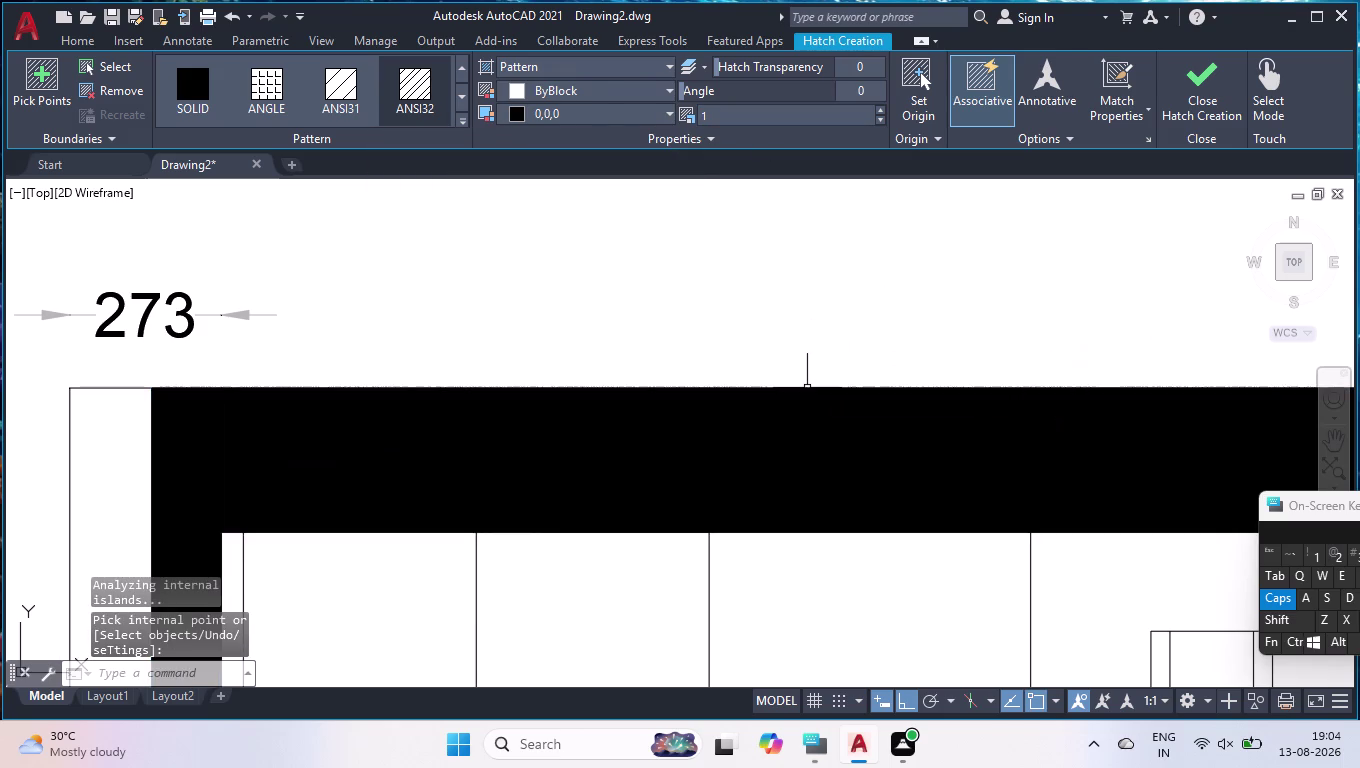
click(696, 466)
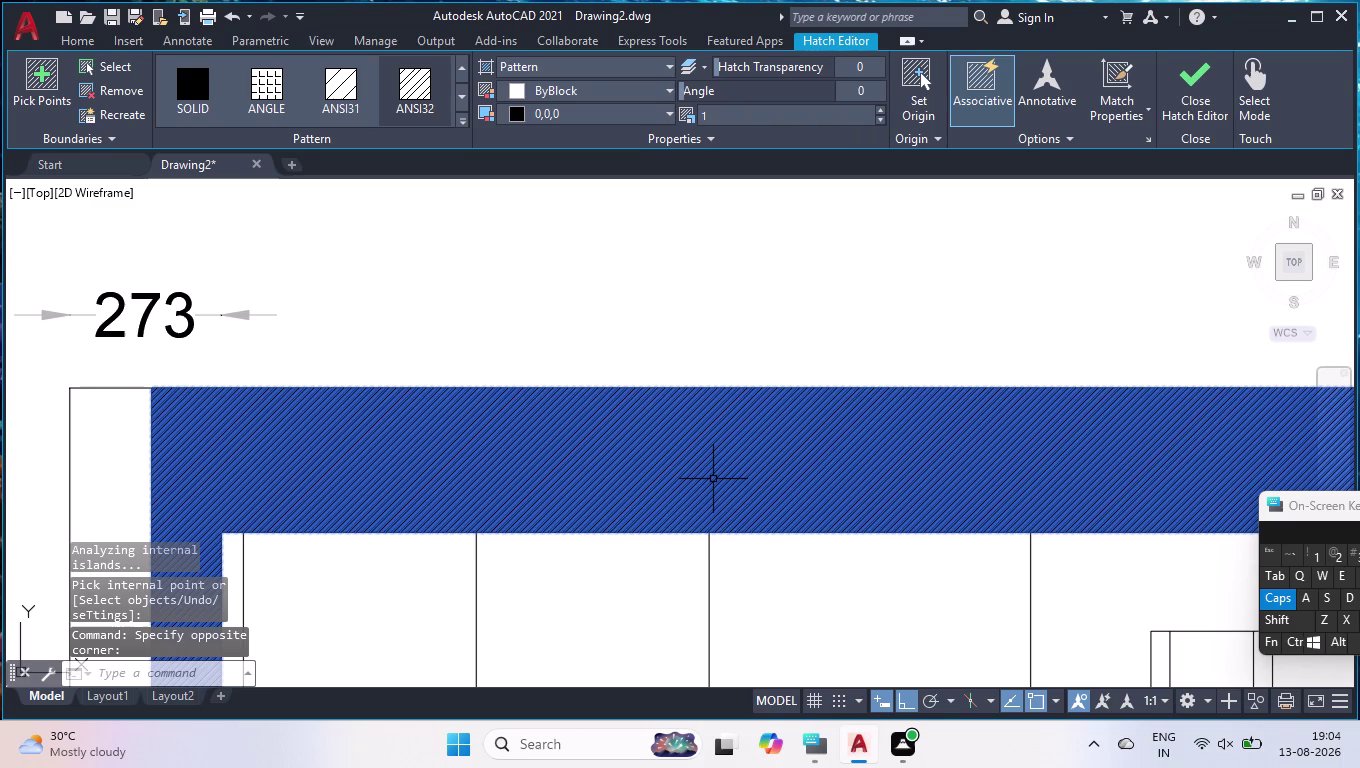
key(ctrl+1)
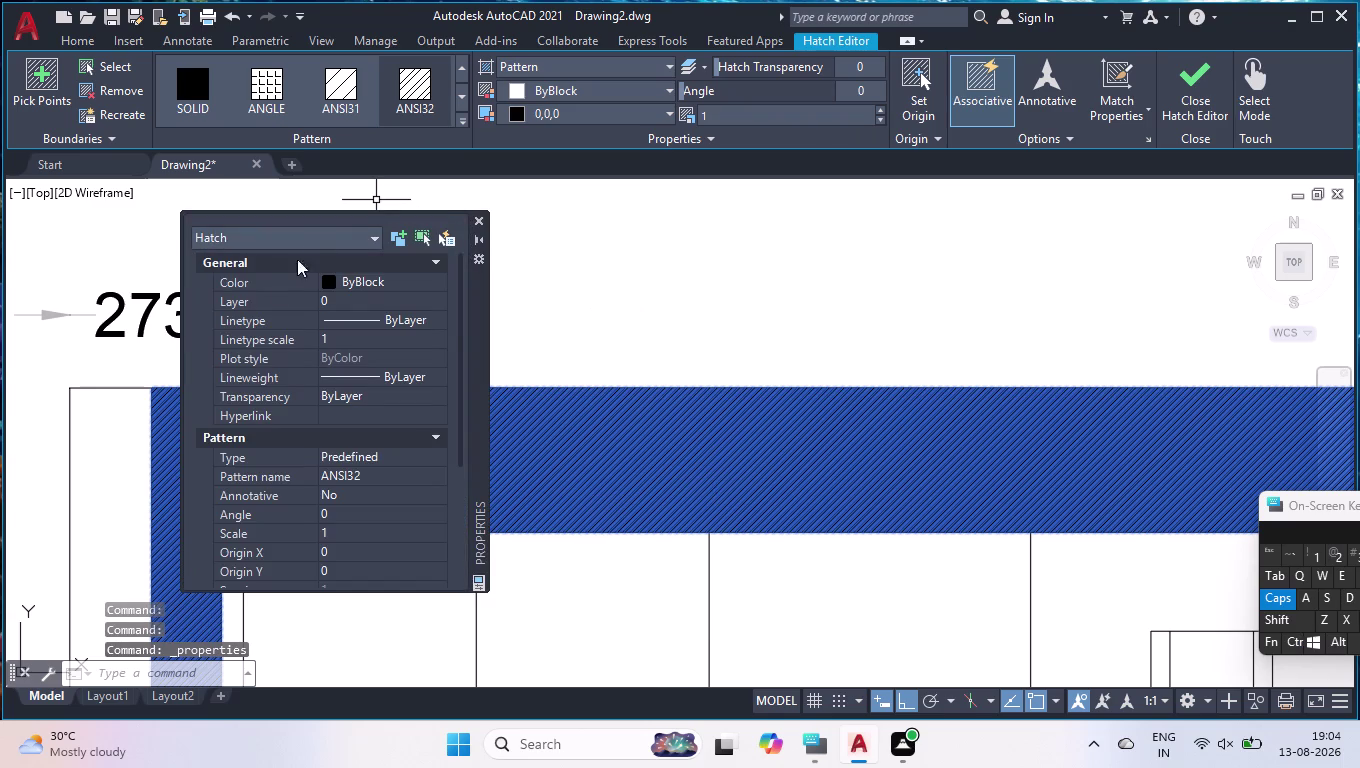
Set the band hatch's pattern scale to 5 in Properties.
scroll(down, 3)
click(350, 393)
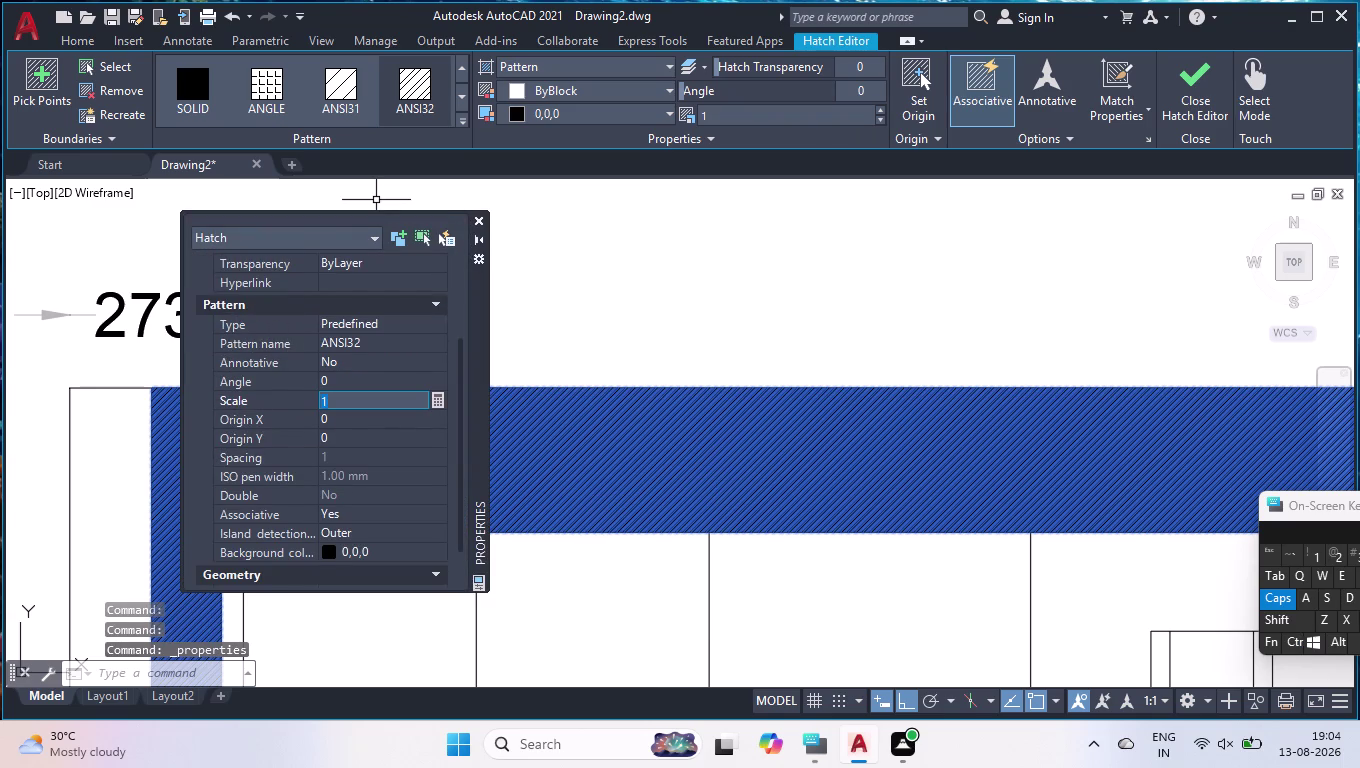
text(0.)
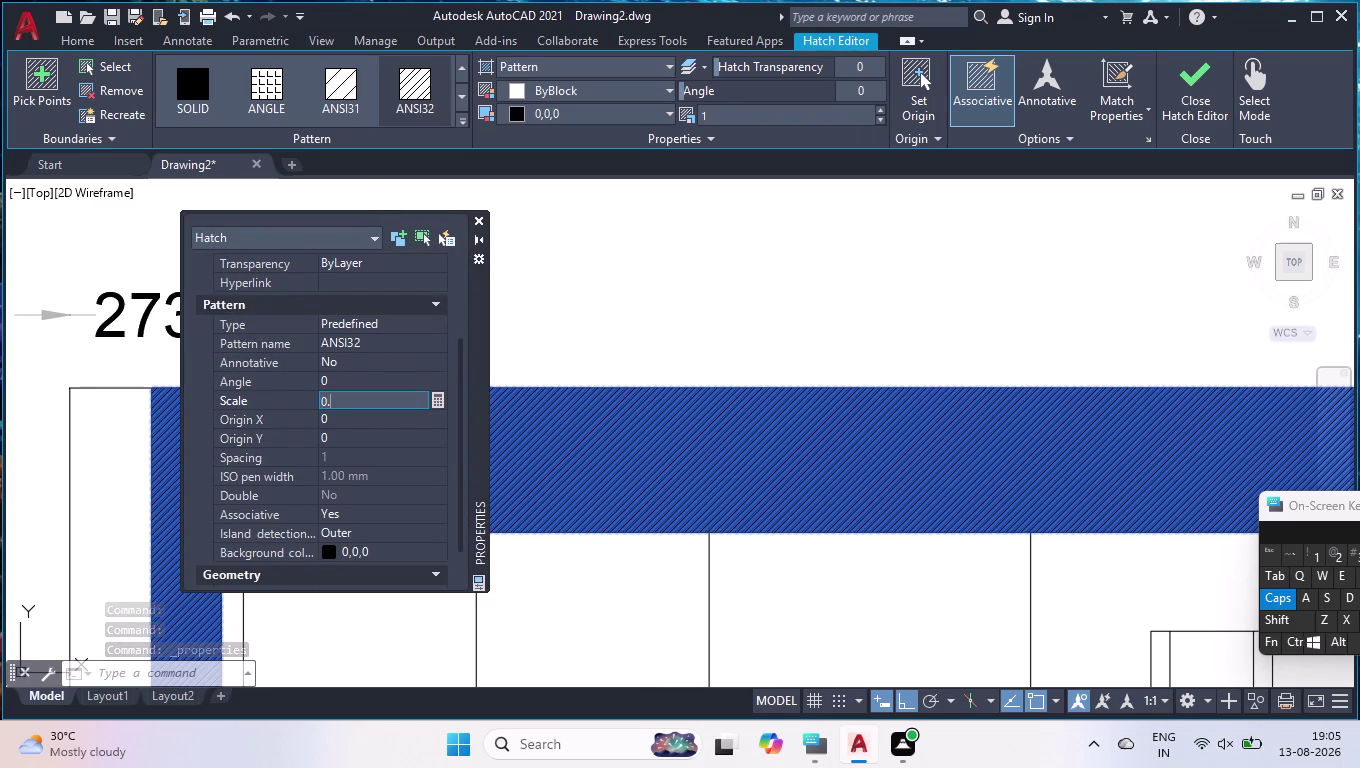
key(BackSpace)
key(BackSpace)
key(5)
key(Return)
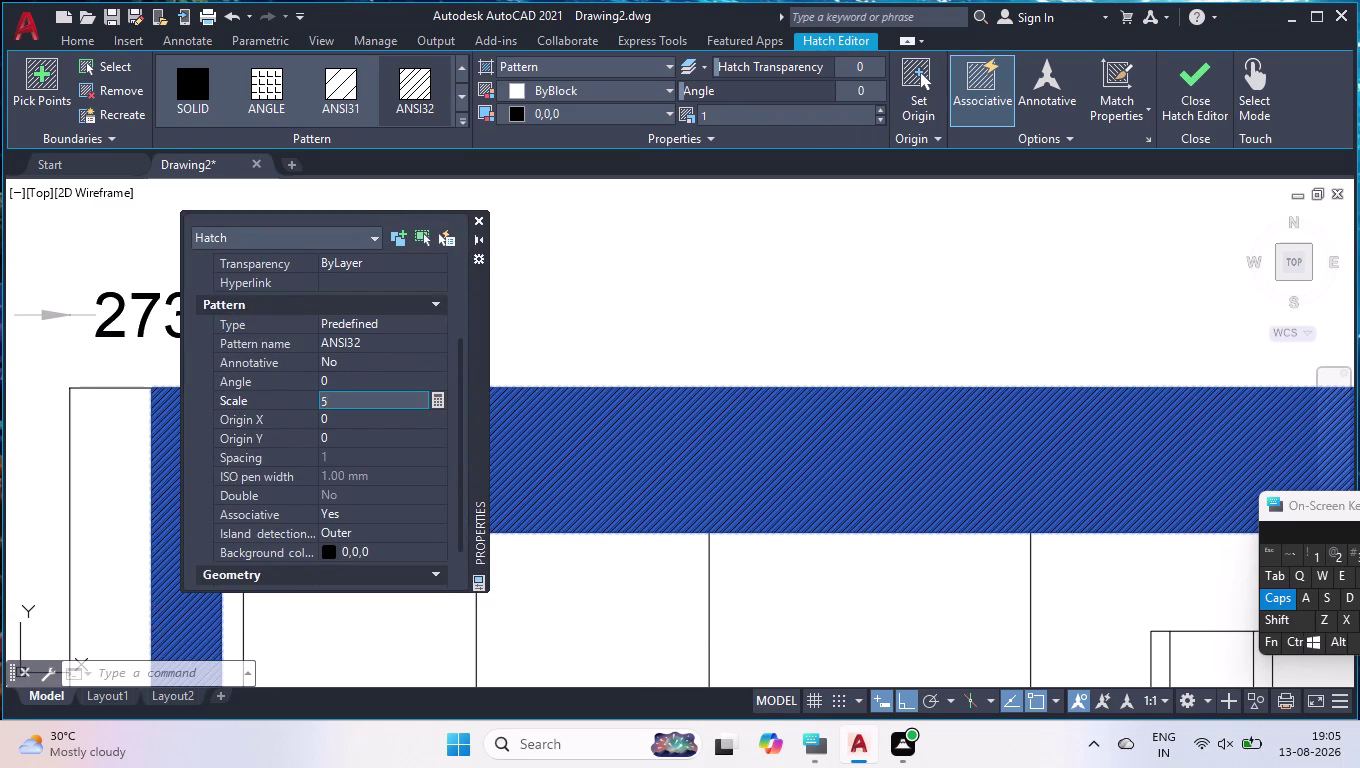
click(355, 398)
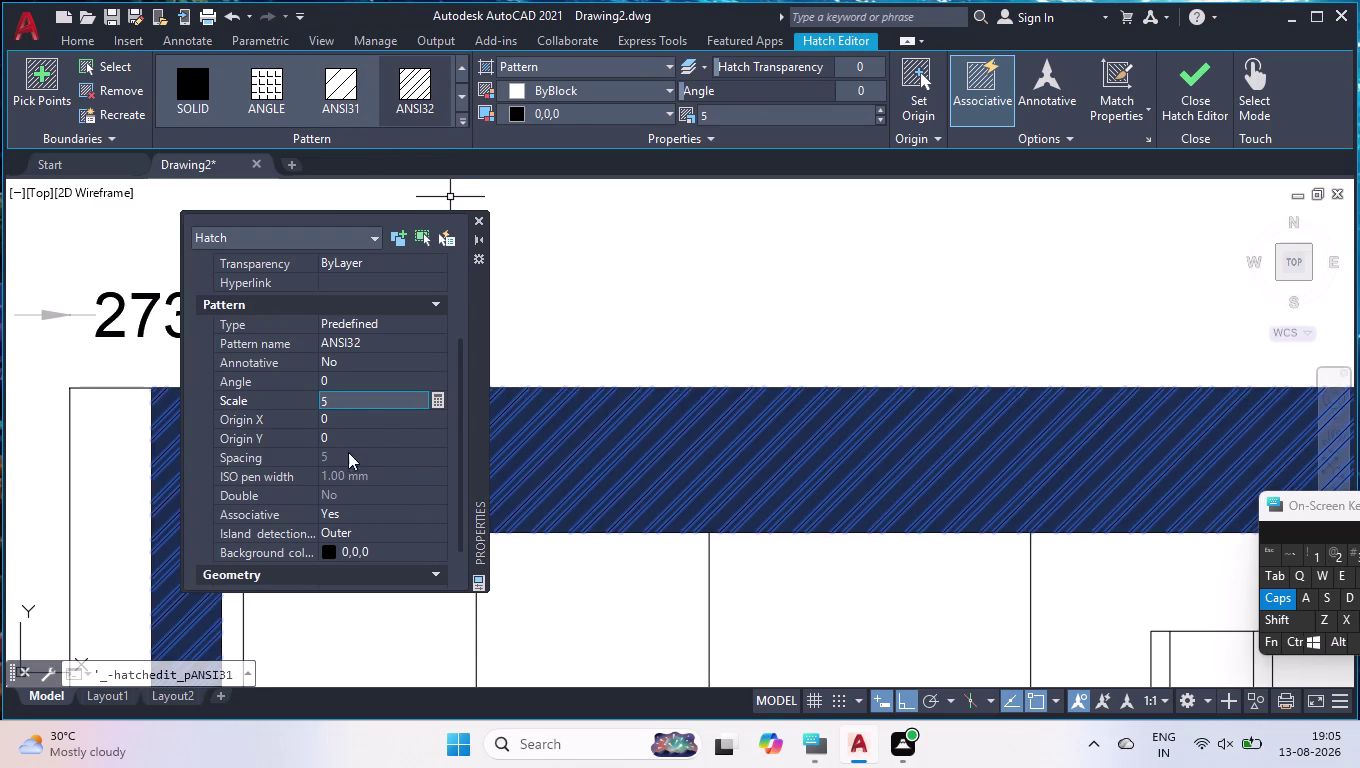
Change the pattern scale to 7 and make the hatch background white.
click(364, 405)
key(7)
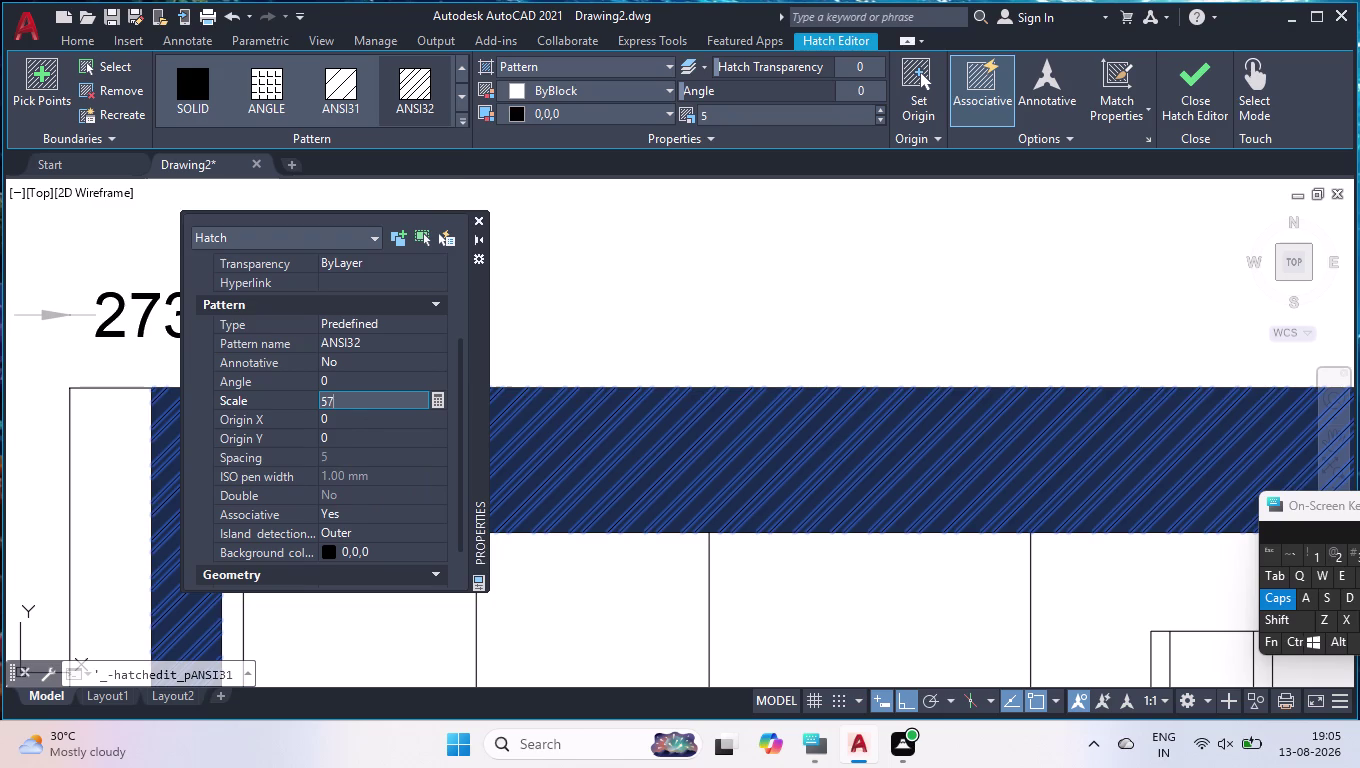
key(BackSpace)
key(BackSpace)
key(7)
key(Return)
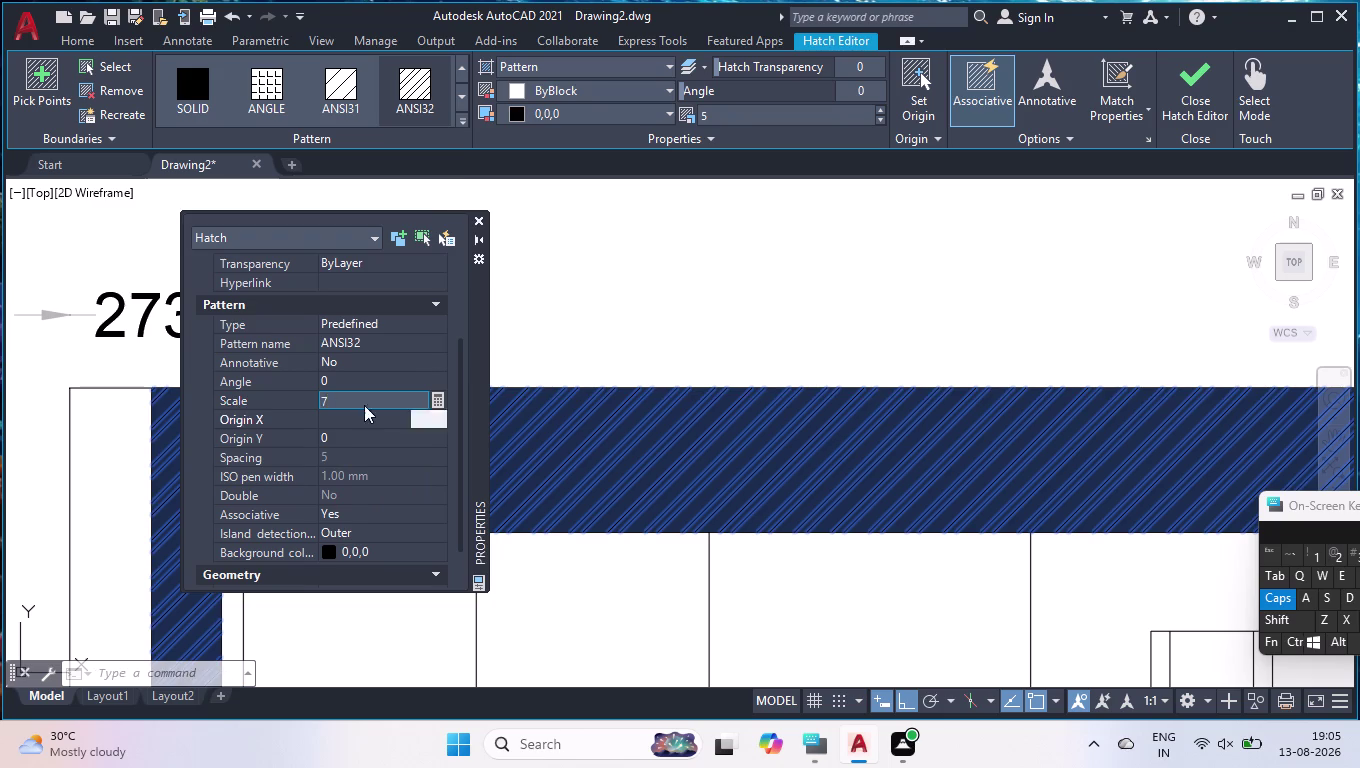
click(603, 117)
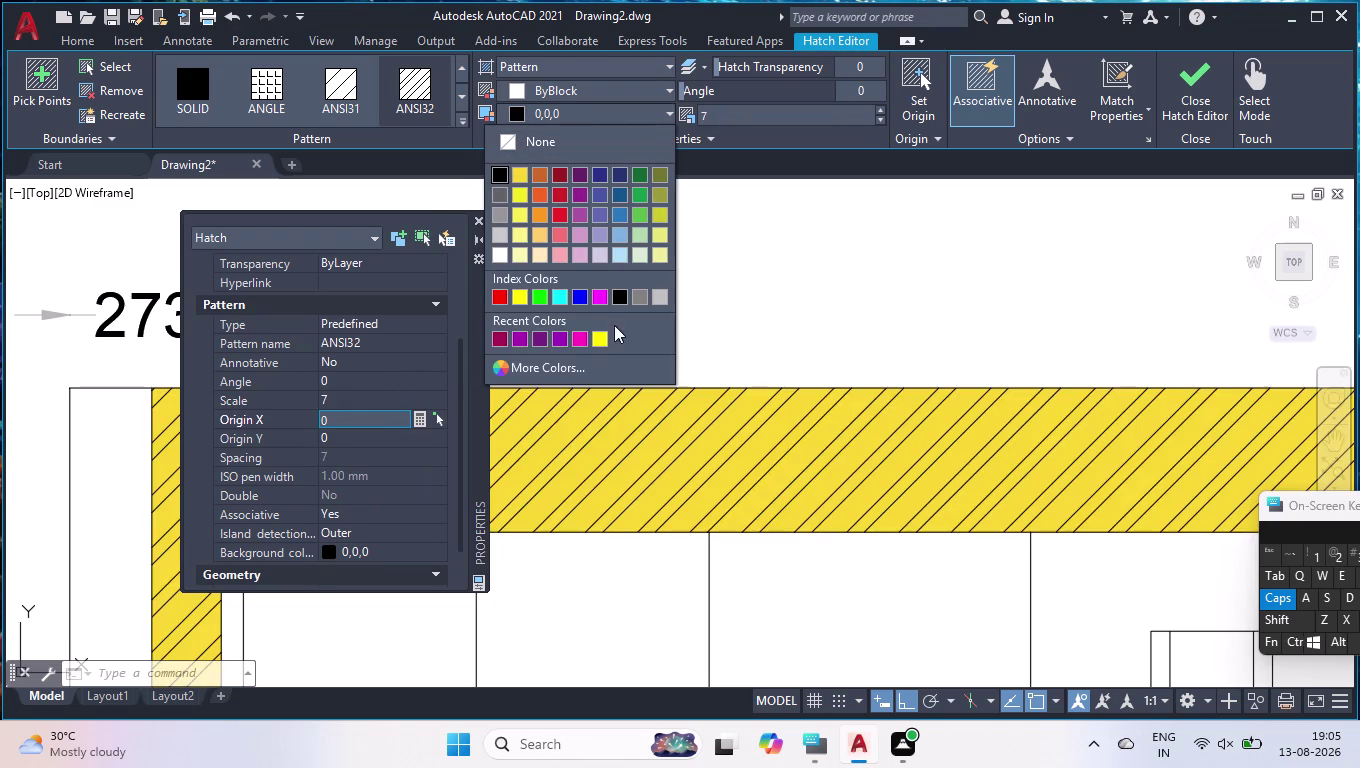
click(499, 255)
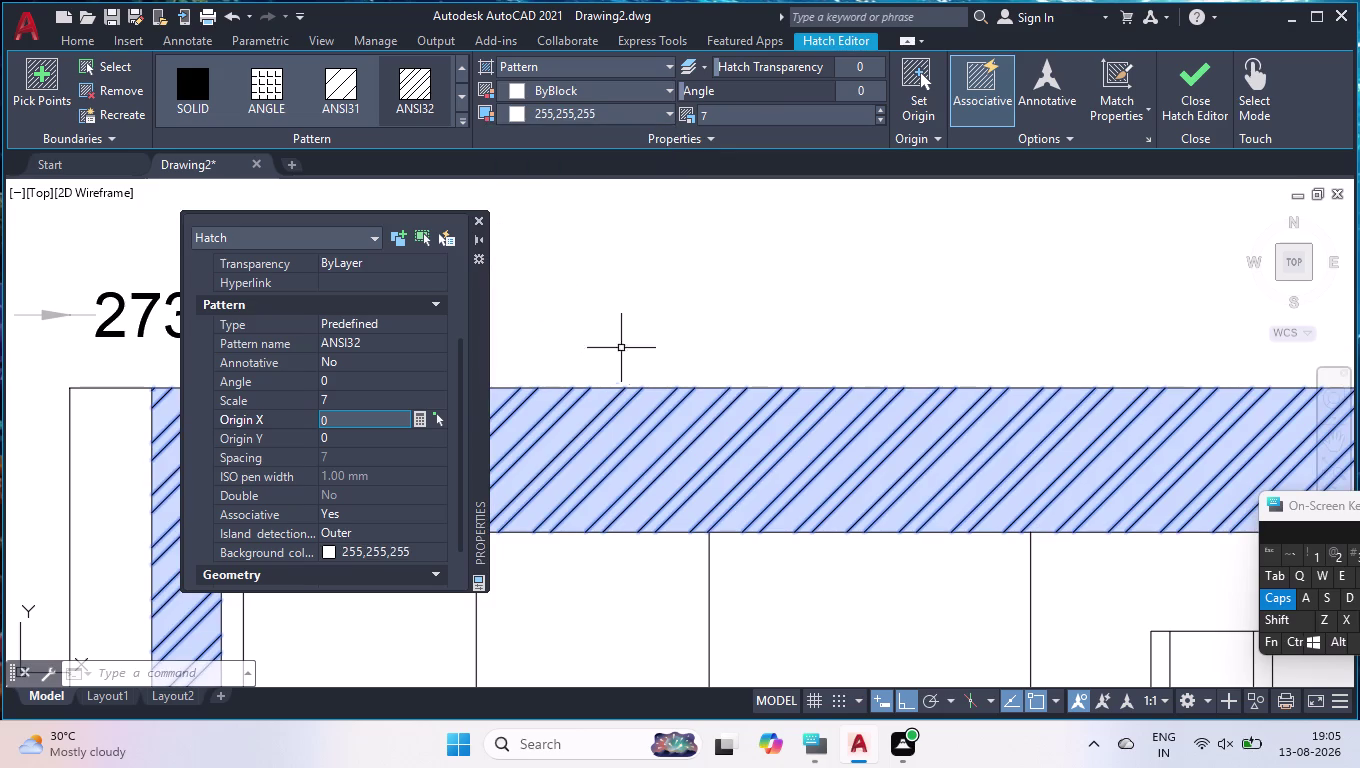